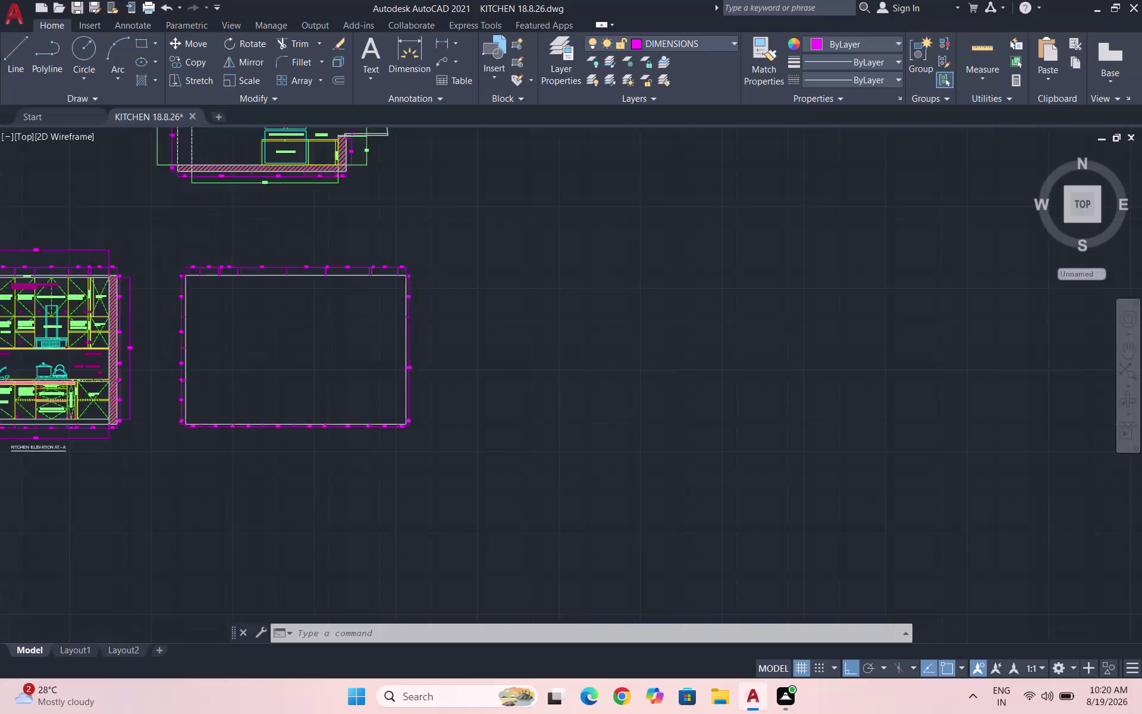
Make KITCHEN ITEMS the current layer and draw the right vertical cabinet line down to the base.
click(696, 39)
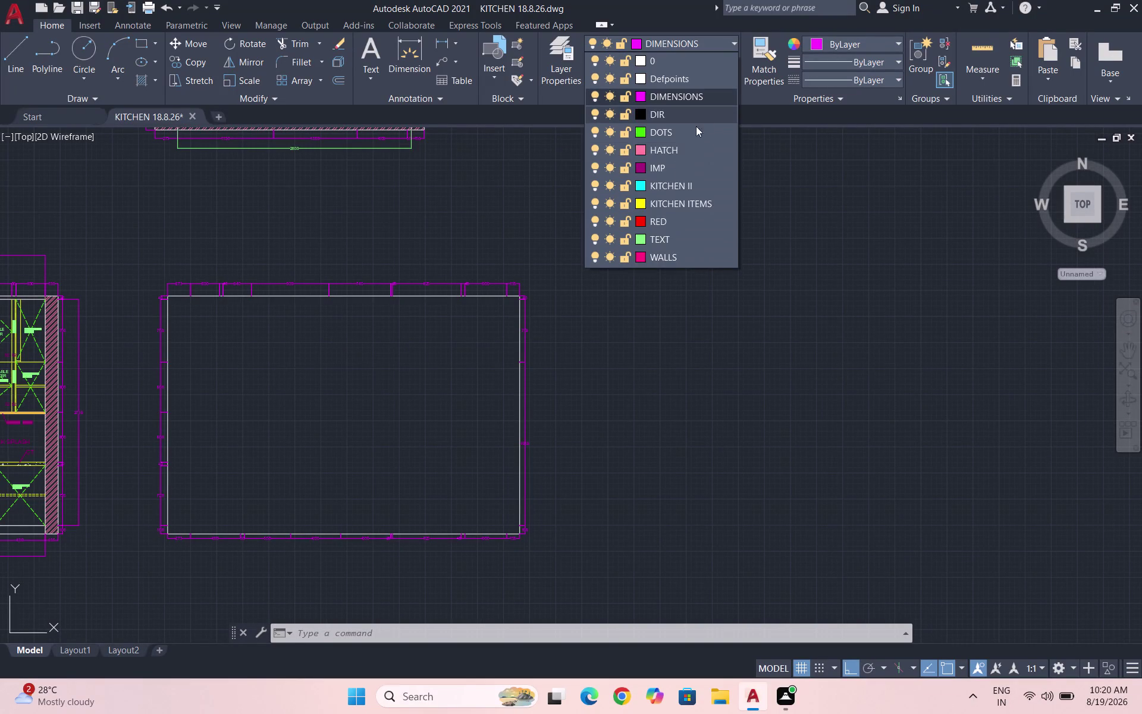
click(681, 209)
key(l)
key(Return)
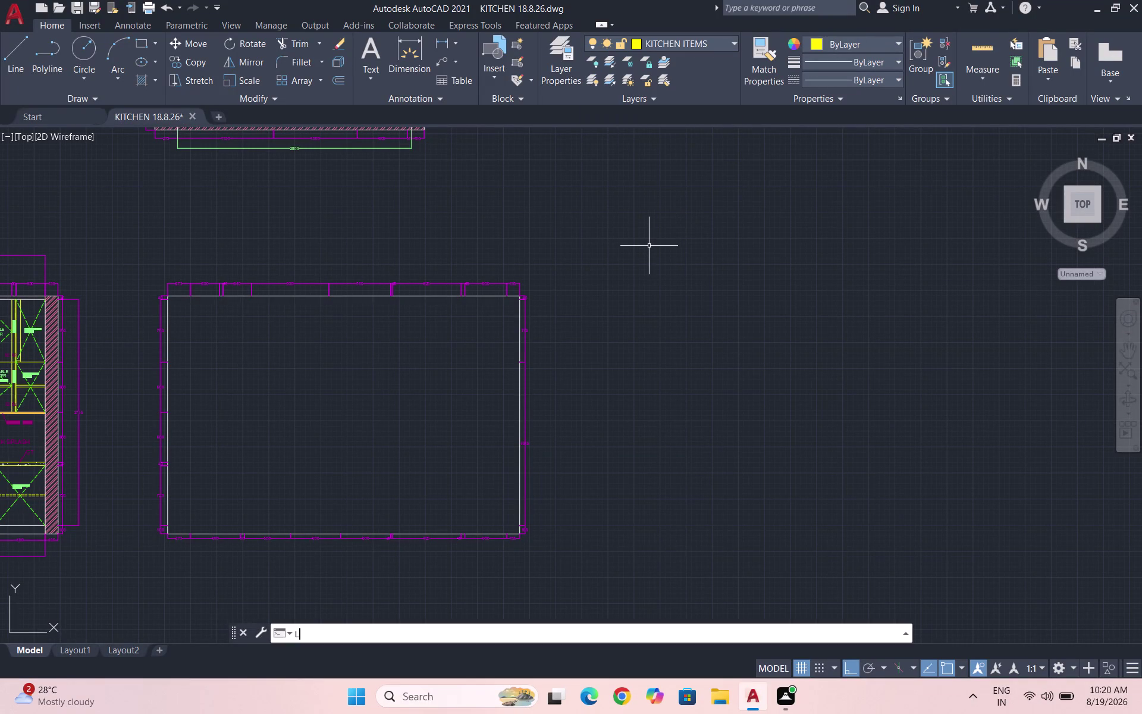
scroll(up, 3)
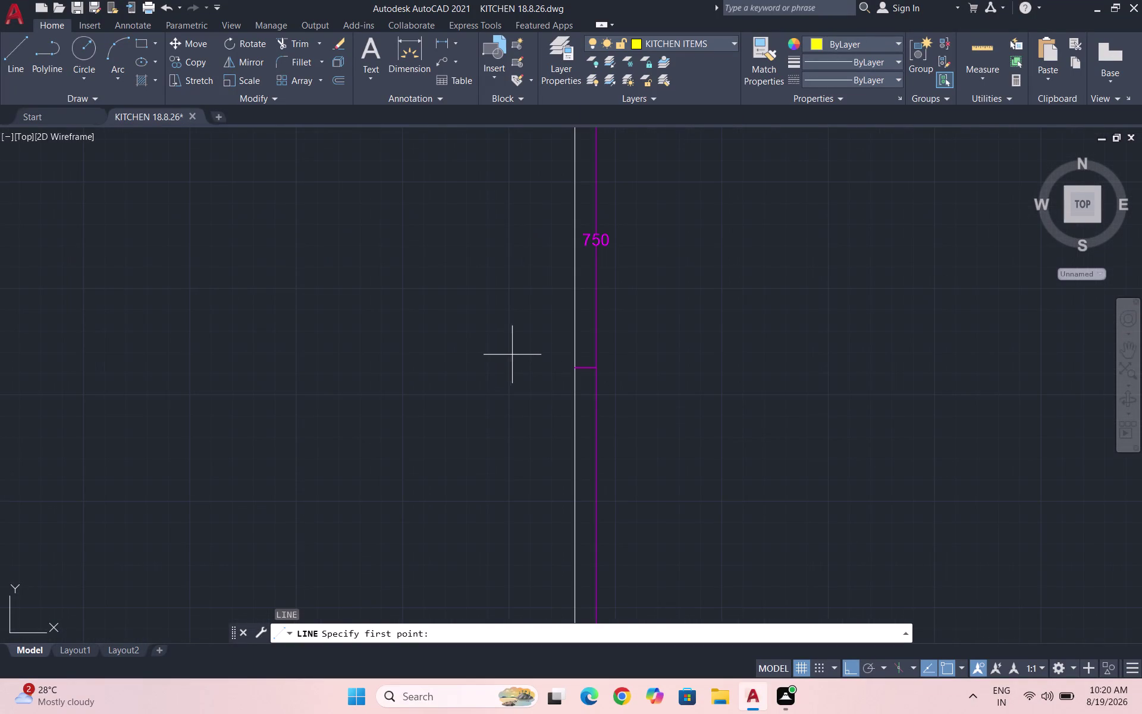
scroll(down, 3)
click(519, 188)
scroll(down, 3)
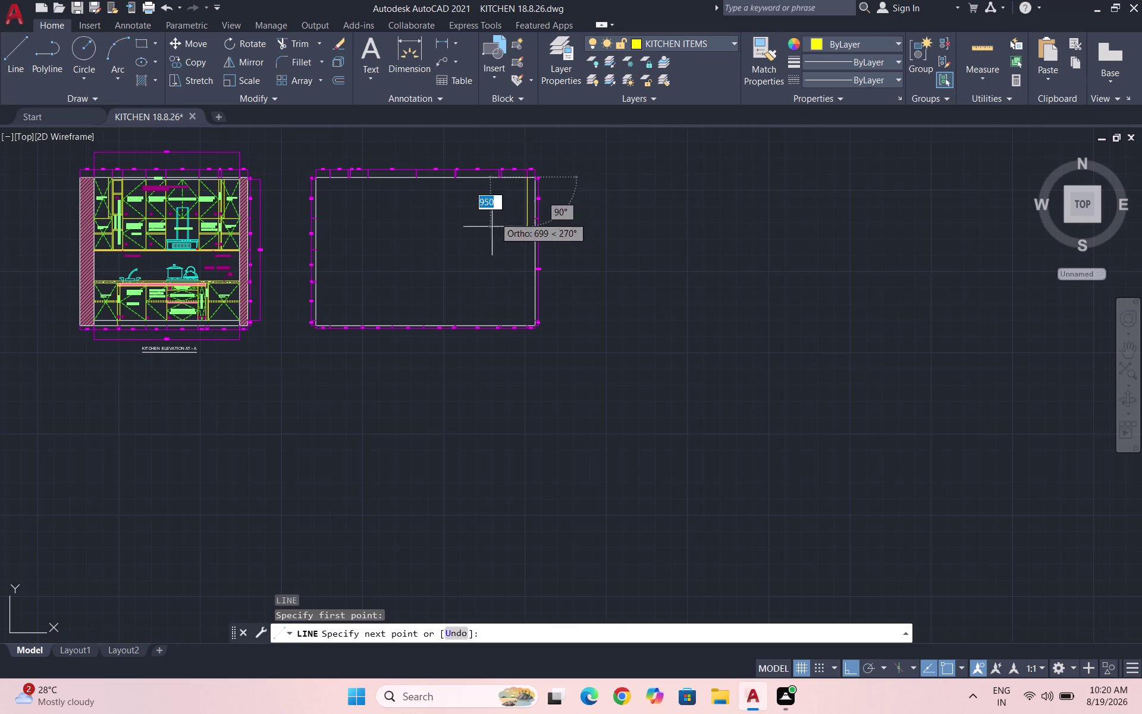
scroll(up, 3)
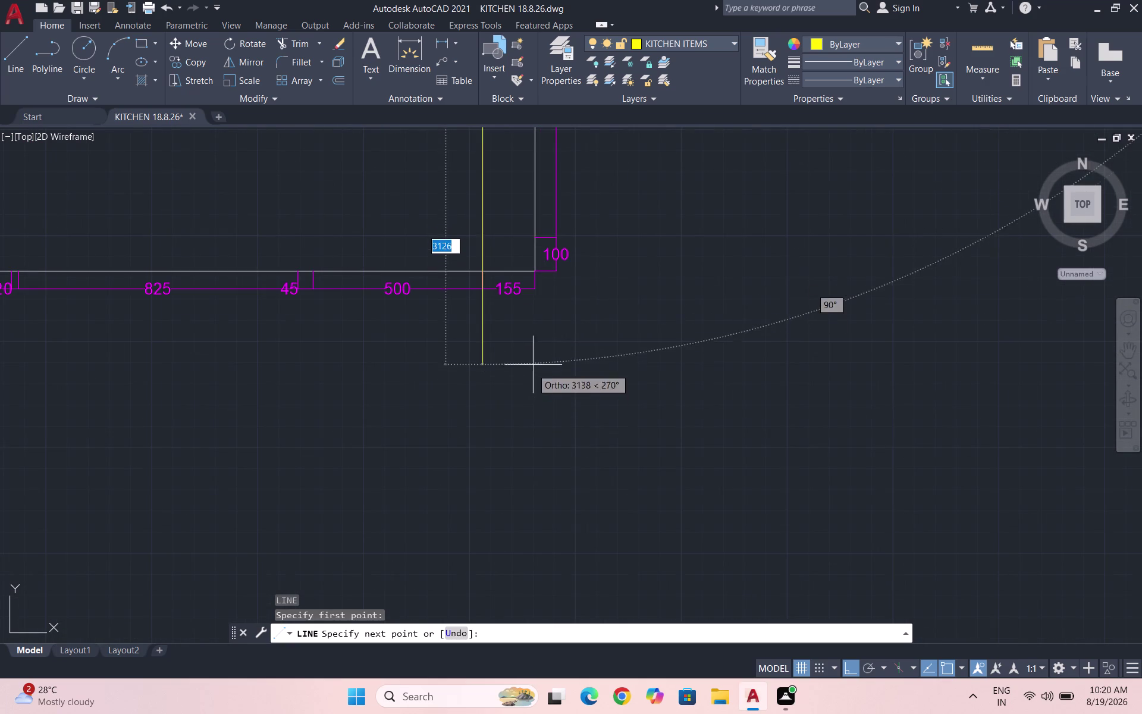
click(483, 270)
scroll(down, 3)
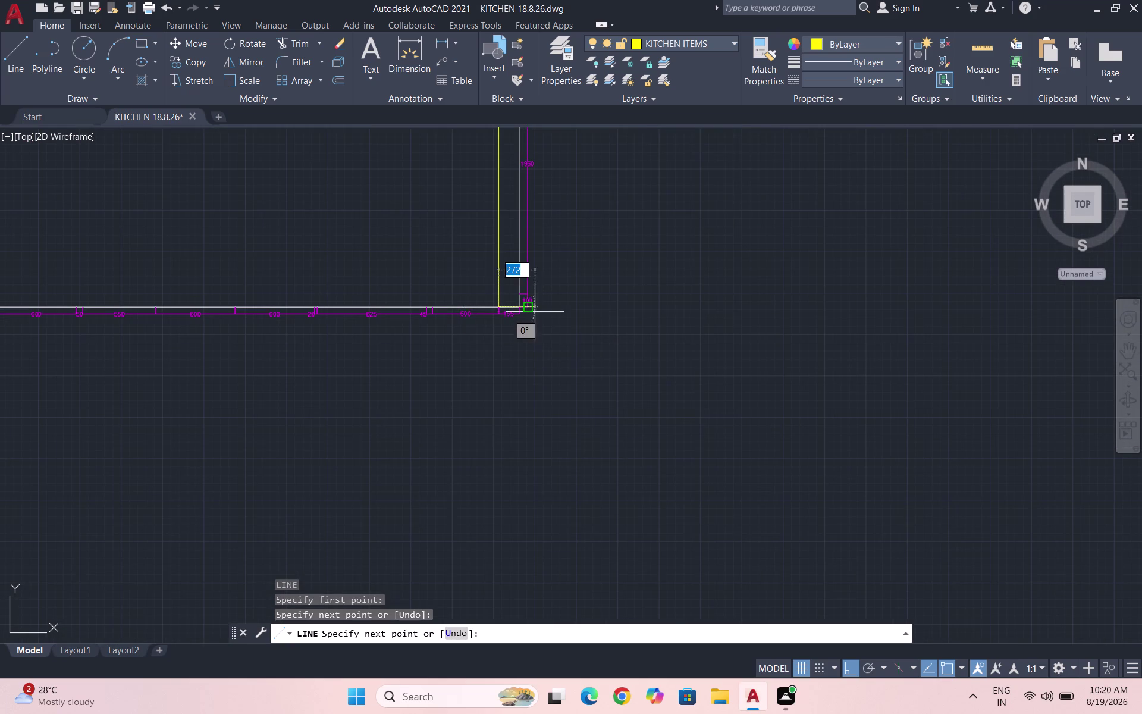
key(Escape)
Draw the left vertical cabinet line inside the frame down to the base.
scroll(down, 3)
key(space)
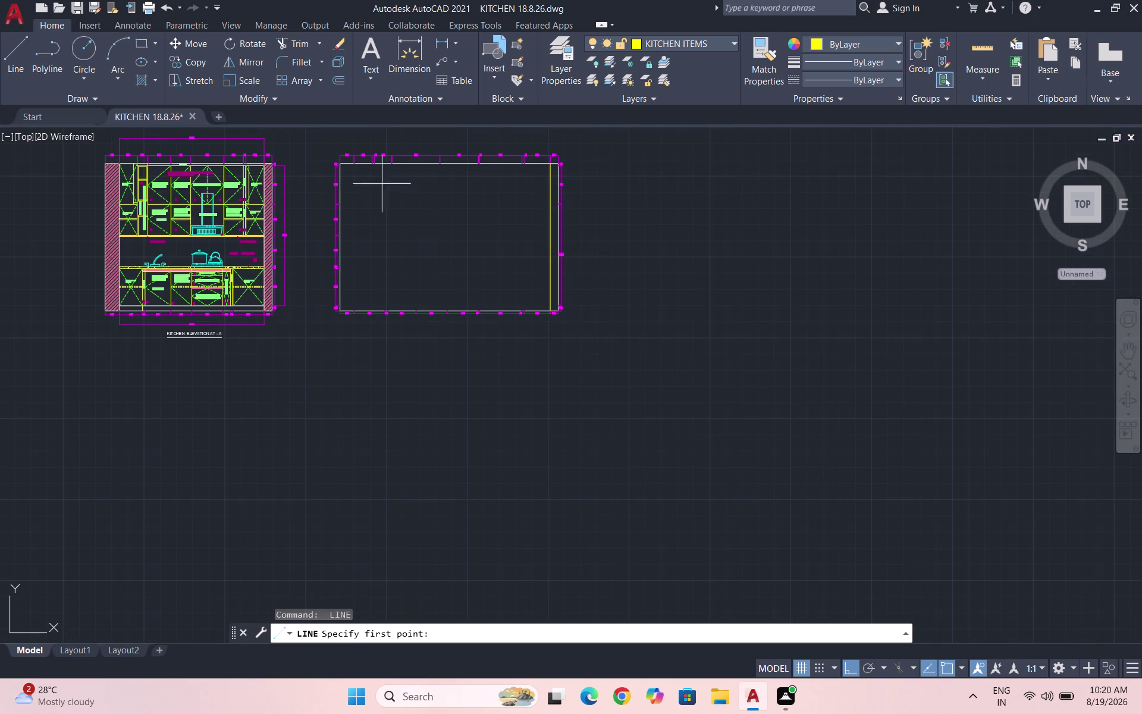
scroll(up, 3)
click(399, 176)
scroll(down, 3)
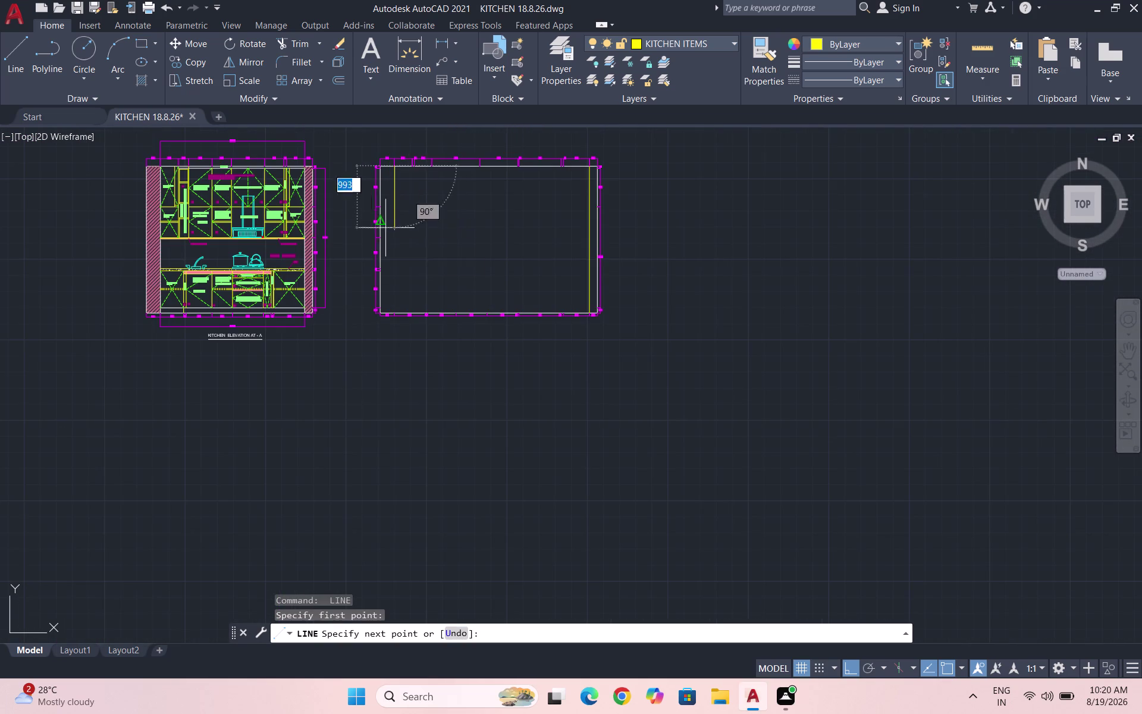
scroll(up, 3)
click(413, 346)
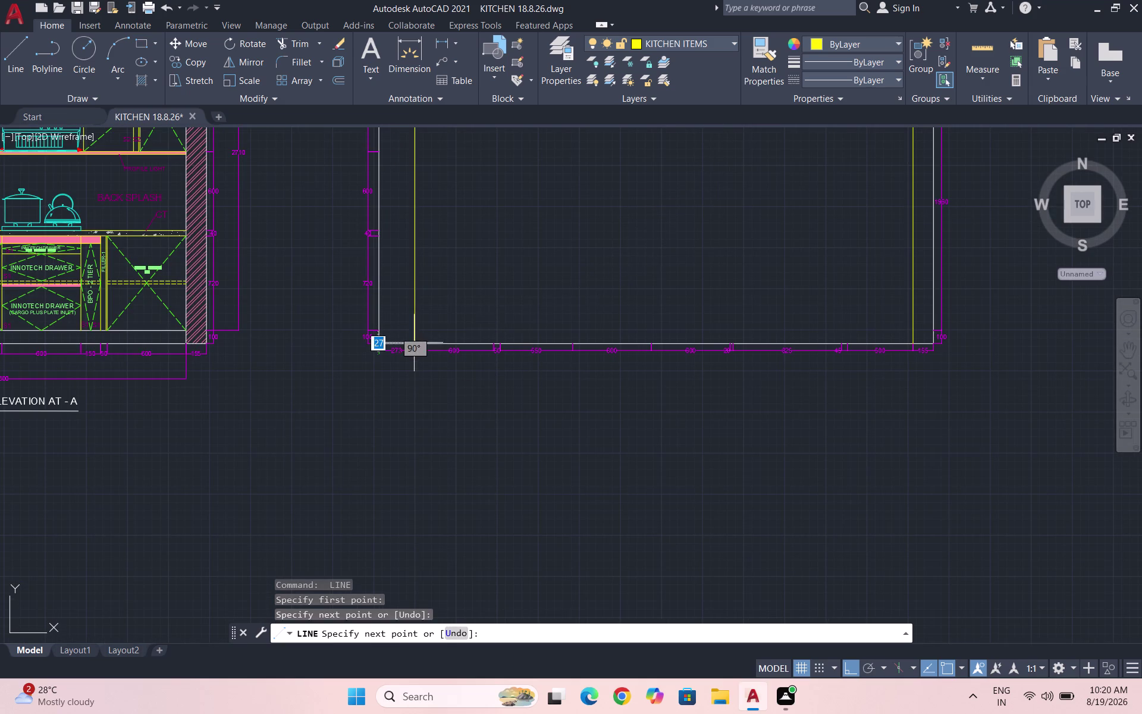
key(Escape)
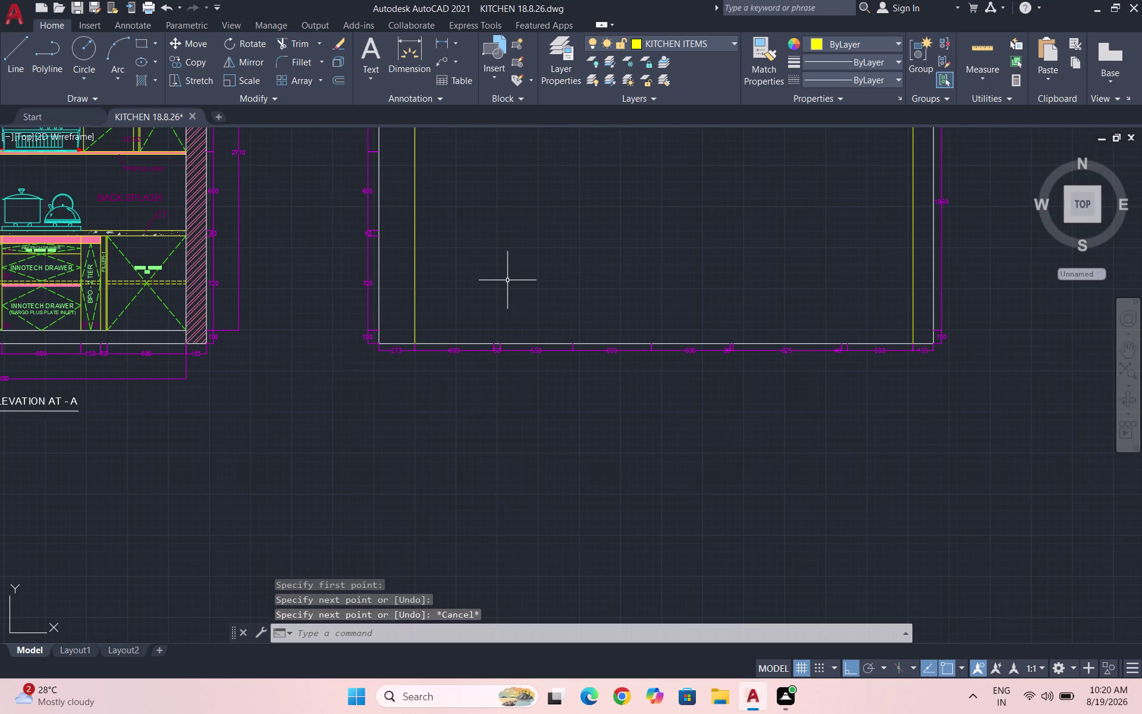
Start a horizontal line near the bottom left, then cancel it.
key(space)
scroll(up, 3)
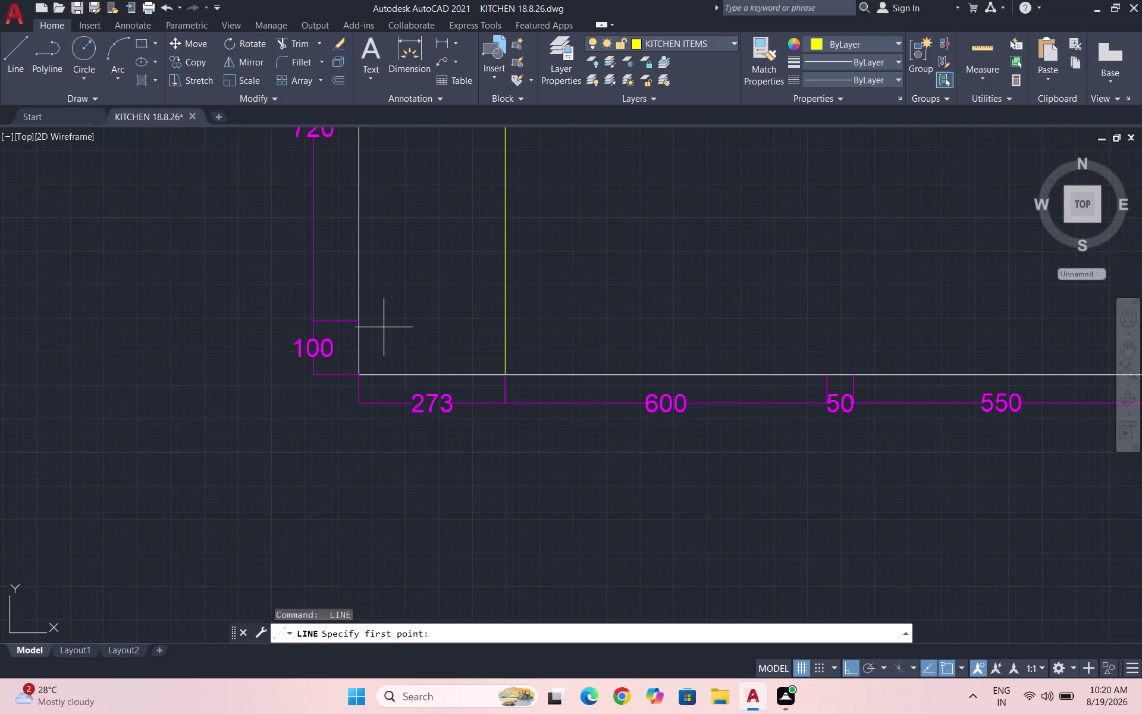
click(505, 322)
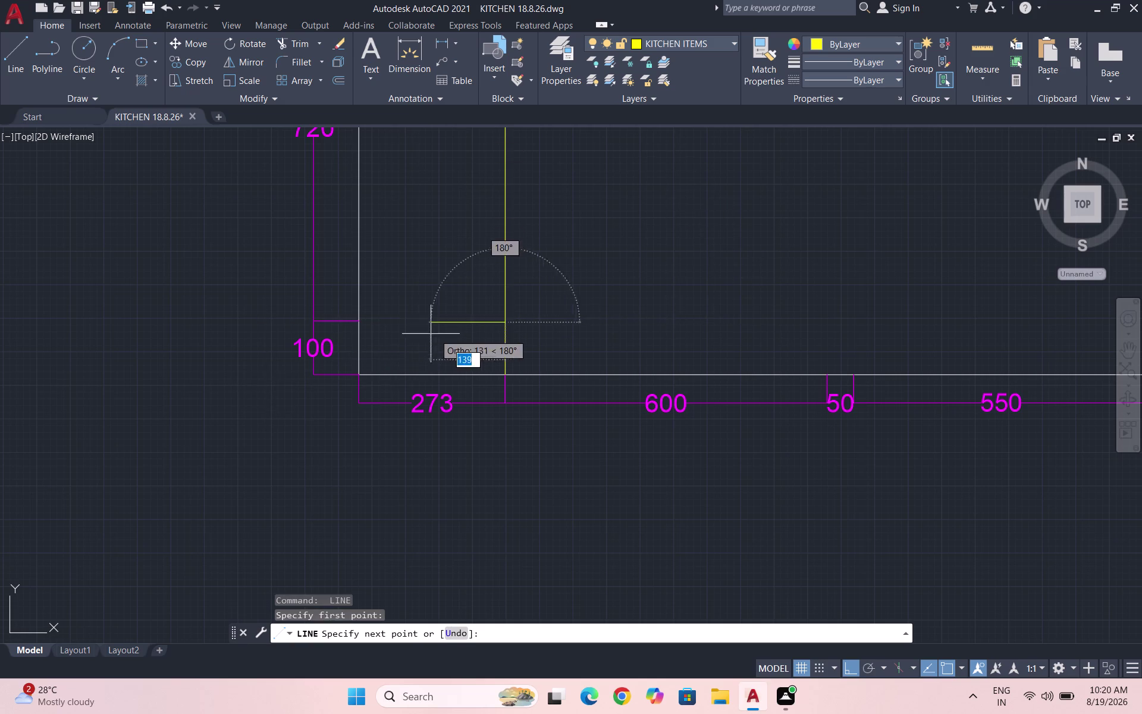
scroll(down, 3)
scroll(up, 3)
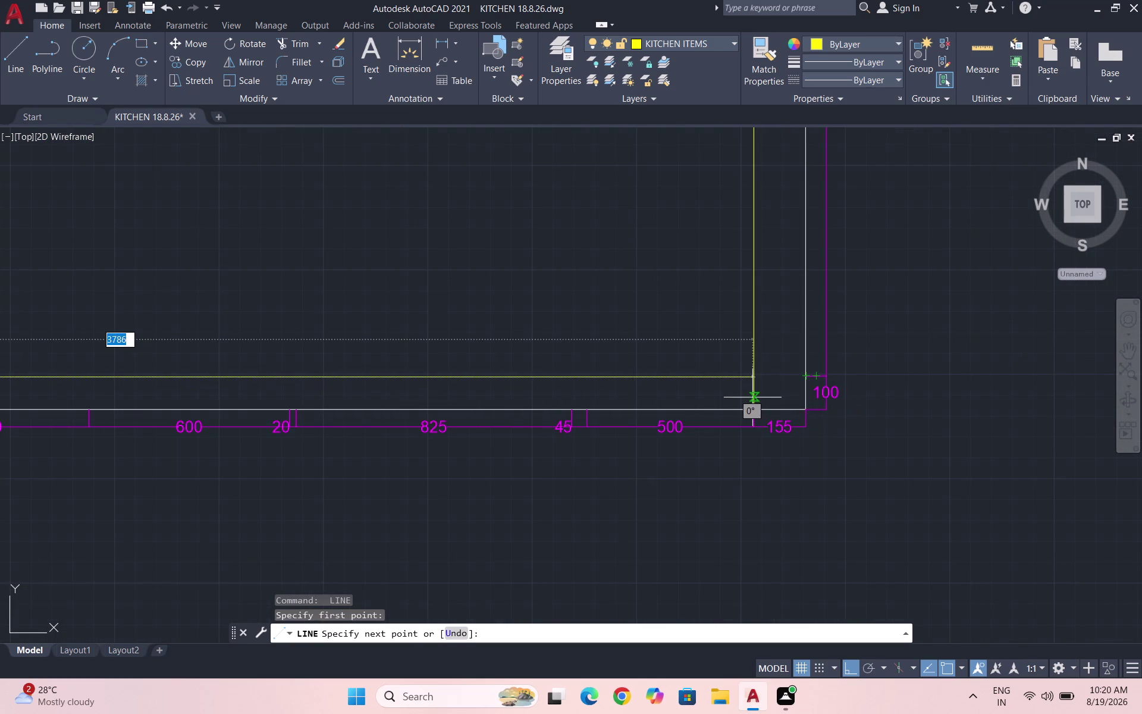
key(Escape)
scroll(down, 3)
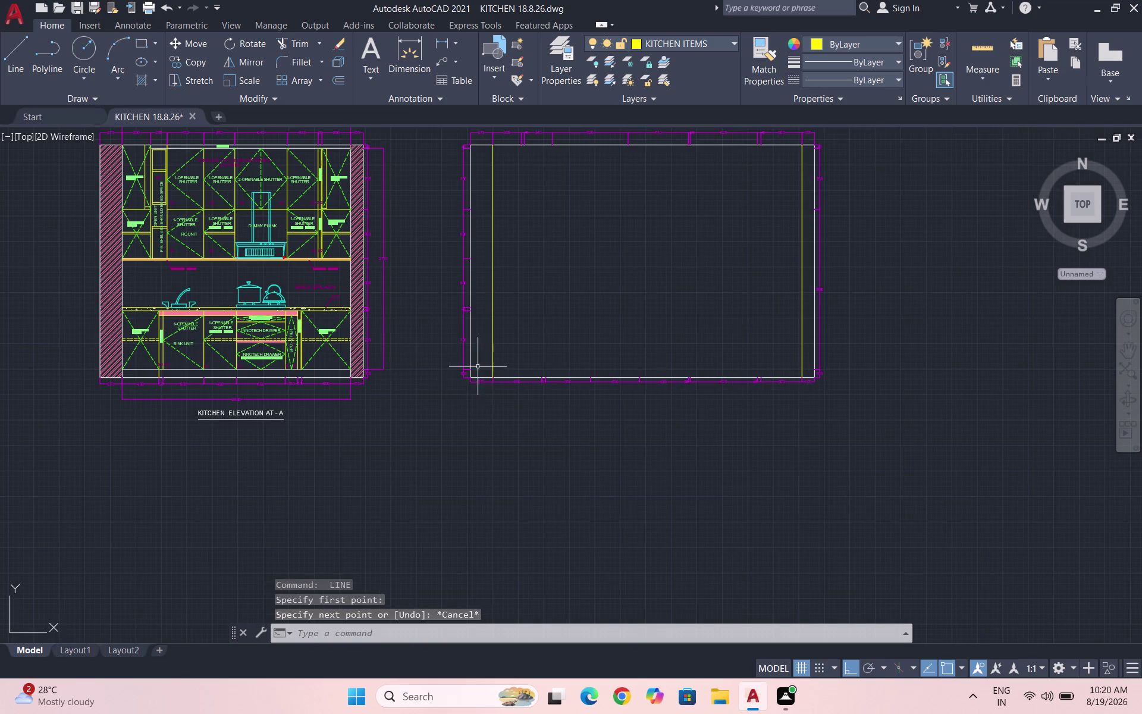
Draw a short line from the frame's left edge to the left vertical.
scroll(up, 3)
key(space)
click(403, 385)
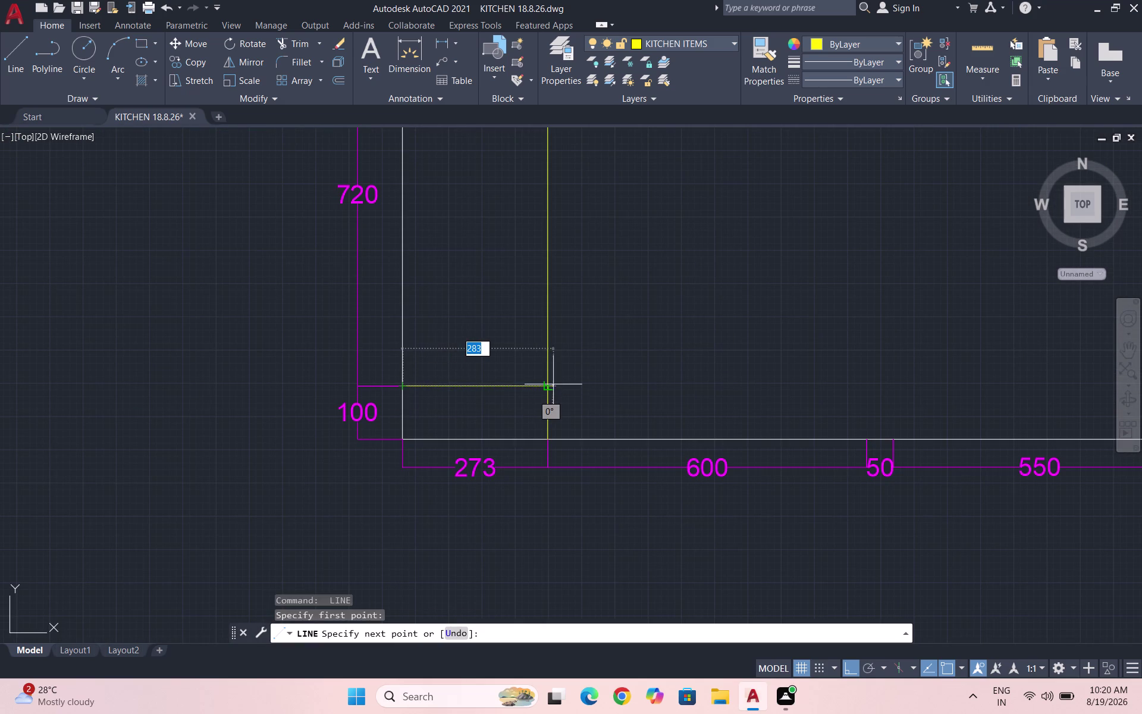
click(546, 386)
key(space)
Draw the horizontal plinth line from the left vertical to the right vertical.
key(space)
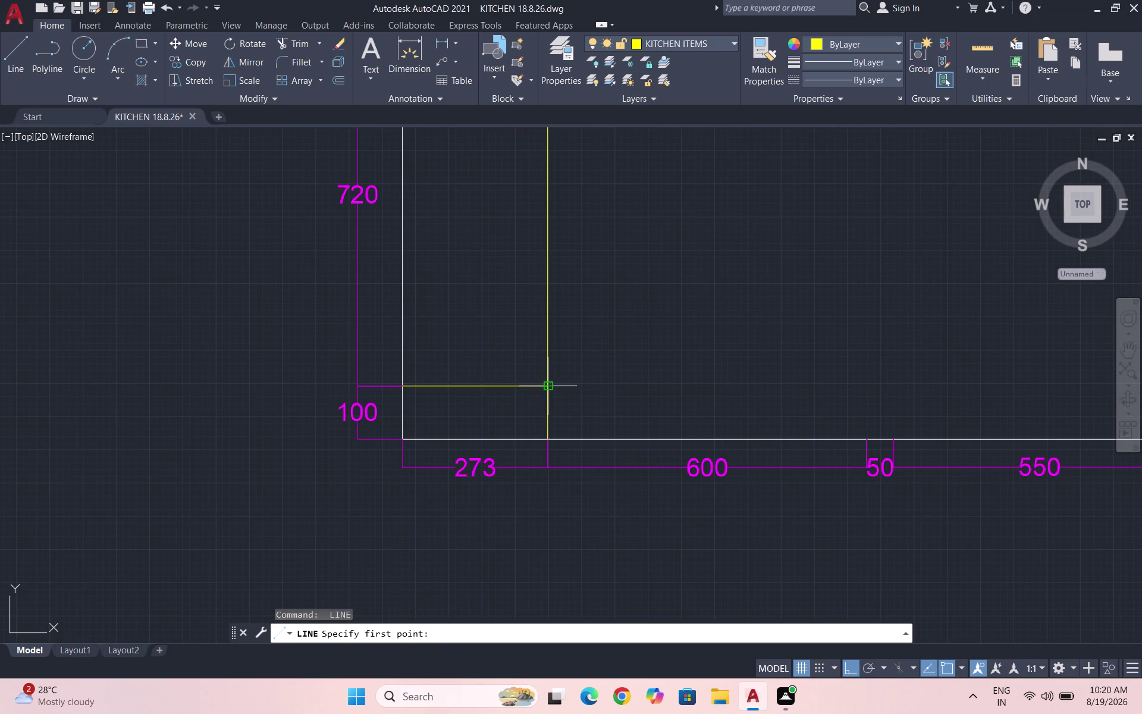
click(547, 388)
scroll(down, 3)
scroll(up, 3)
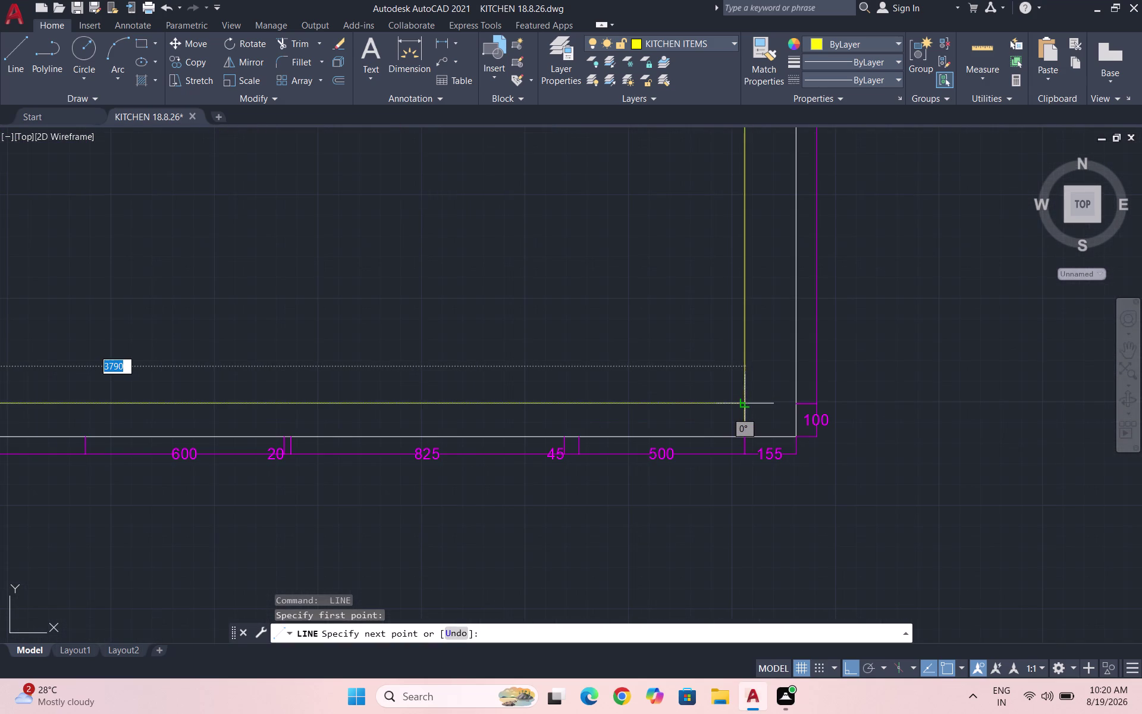
click(742, 403)
key(Escape)
Window-select and delete the stray short line, then save the drawing.
scroll(down, 3)
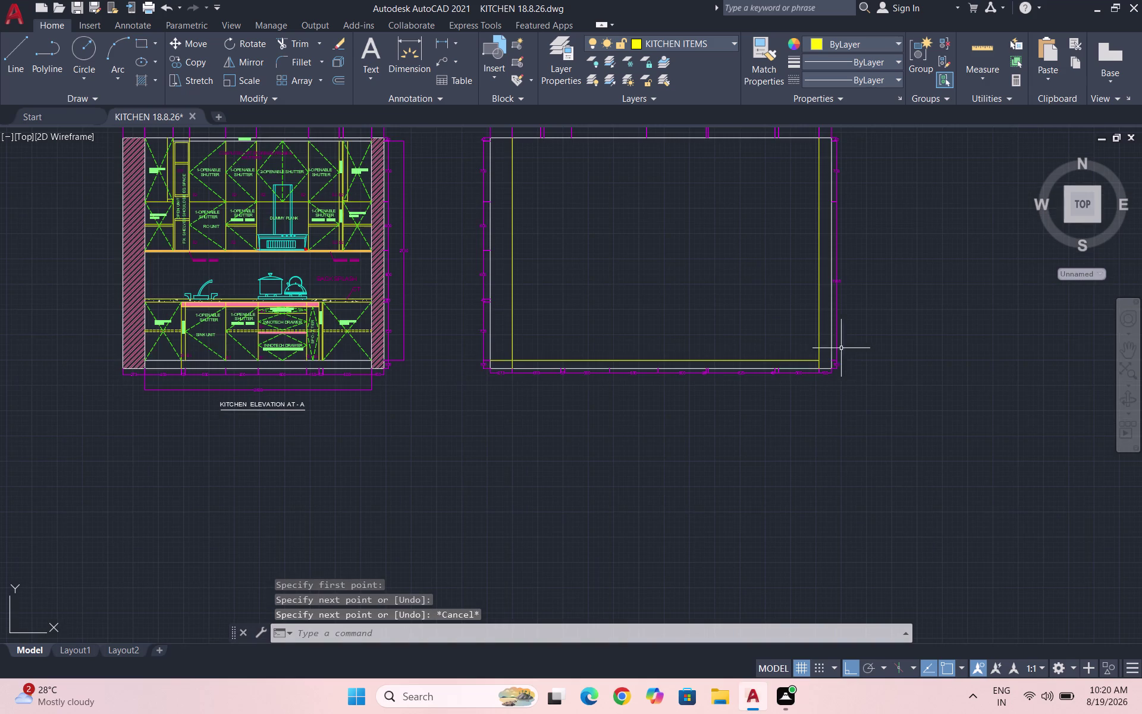
scroll(up, 3)
click(497, 400)
click(472, 370)
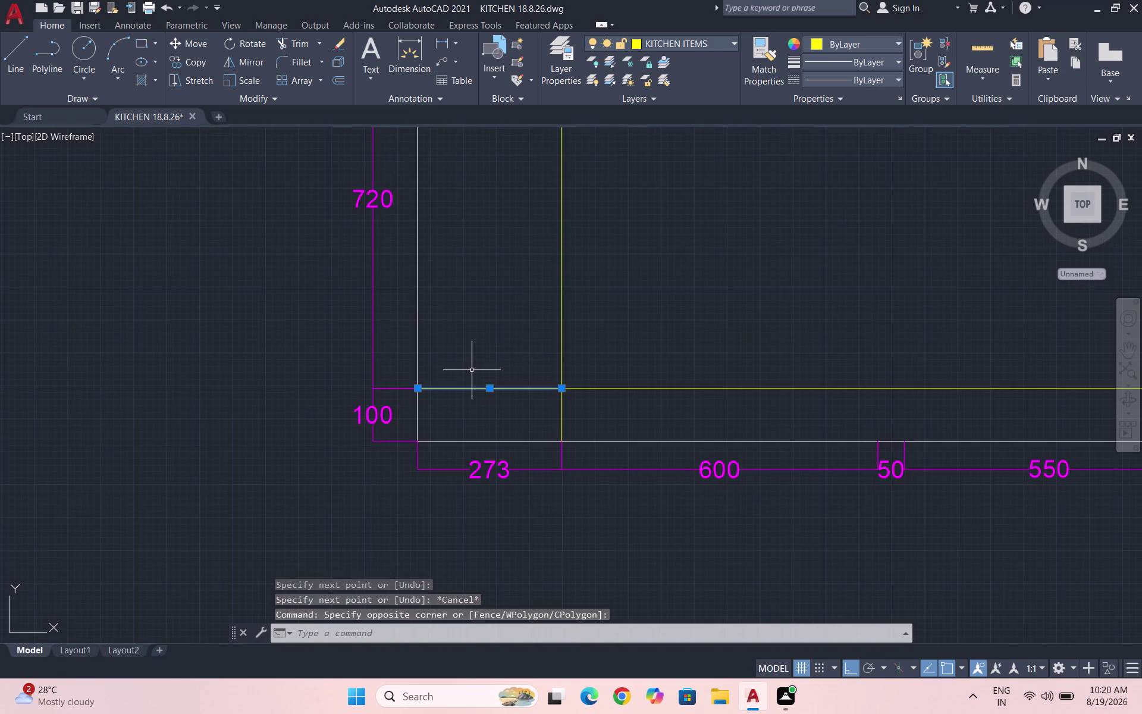
key(Delete)
scroll(down, 3)
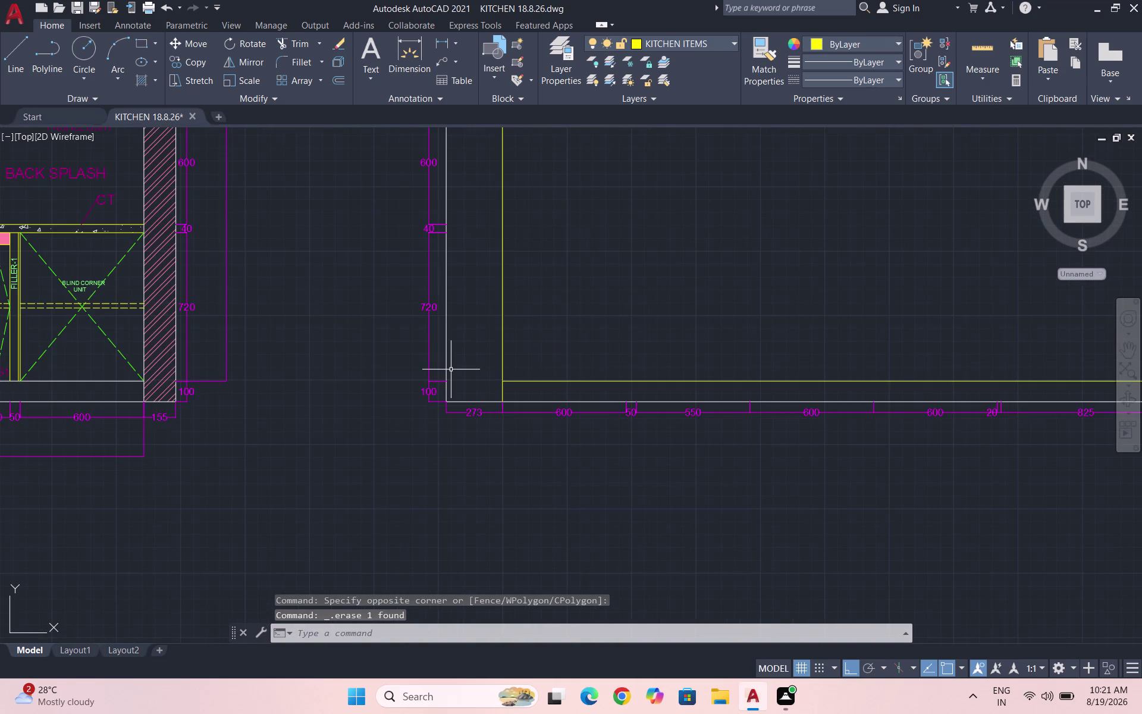
key(ctrl+s)
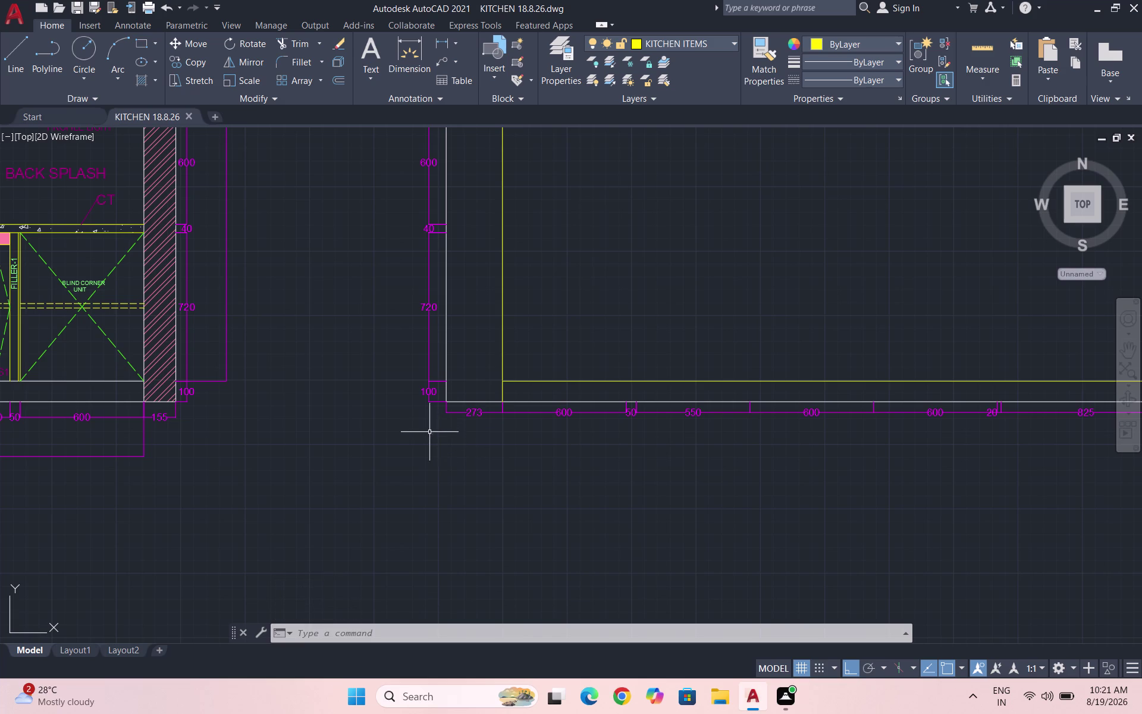
Attempt divider lines, undoing the stray segments and cancelling the unfinished line.
scroll(down, 3)
scroll(up, 3)
key(l)
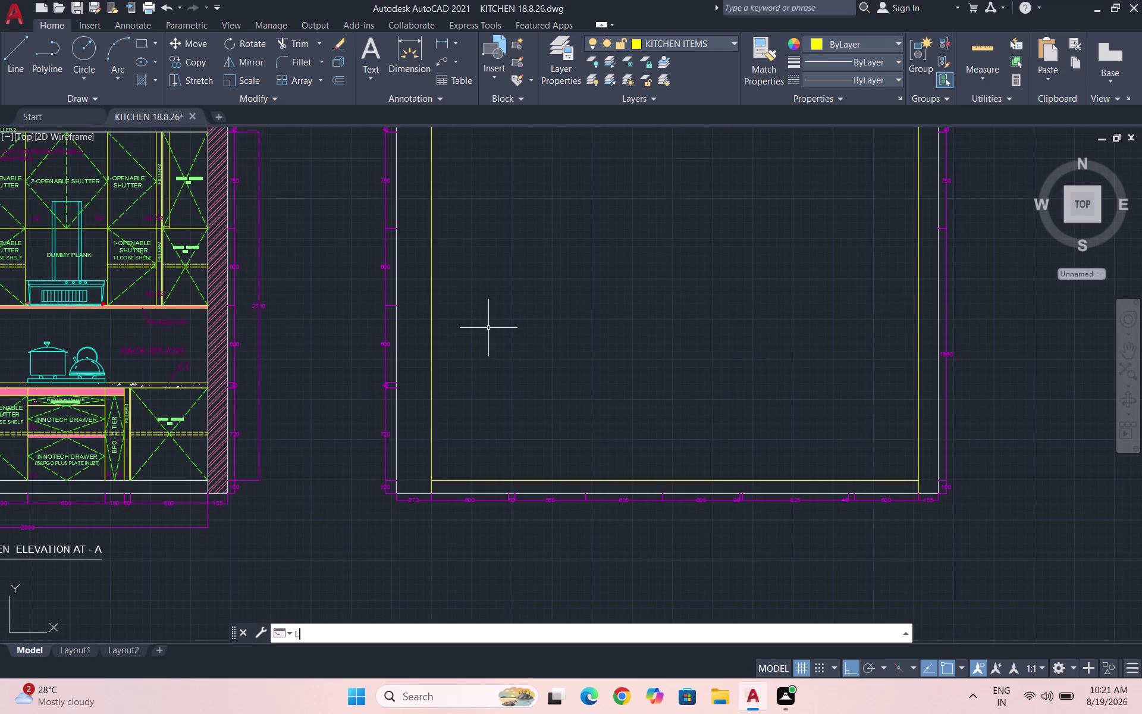
key(Return)
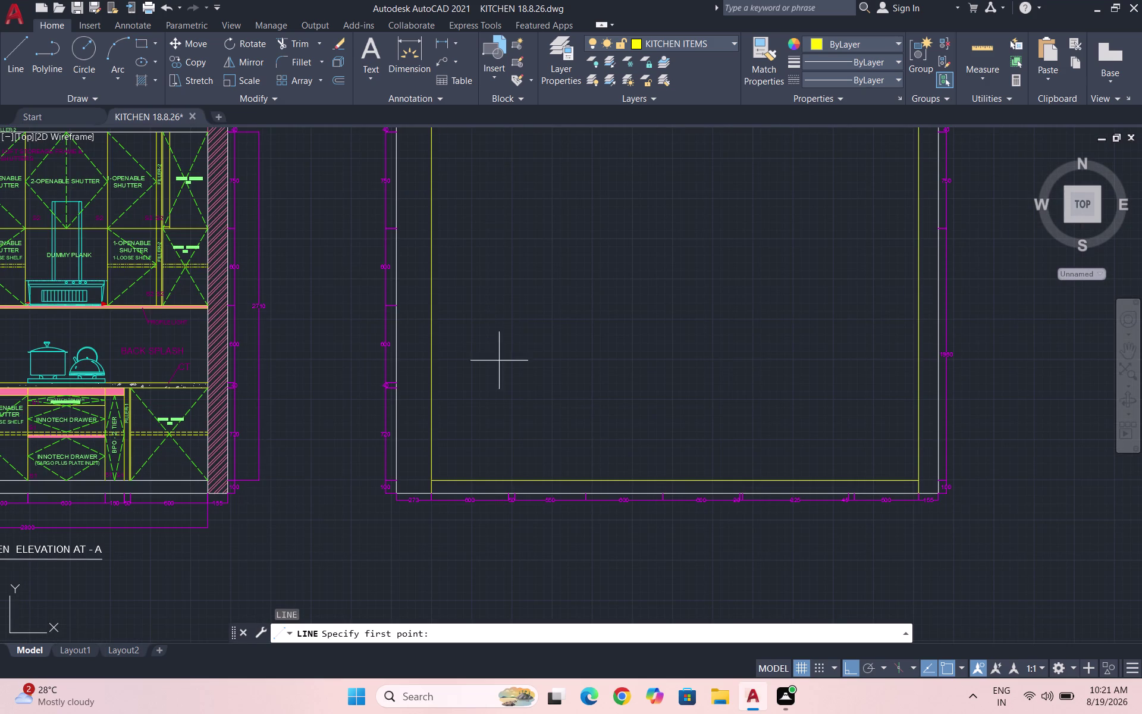
scroll(up, 3)
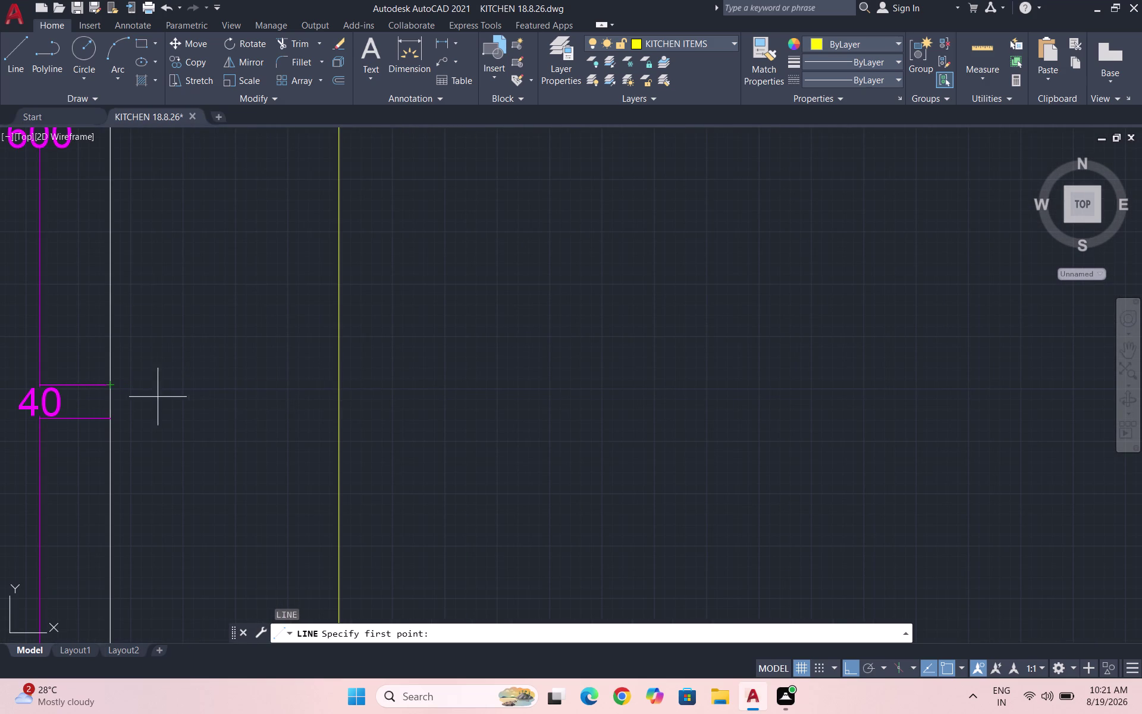
click(109, 387)
scroll(down, 3)
scroll(down, 3)
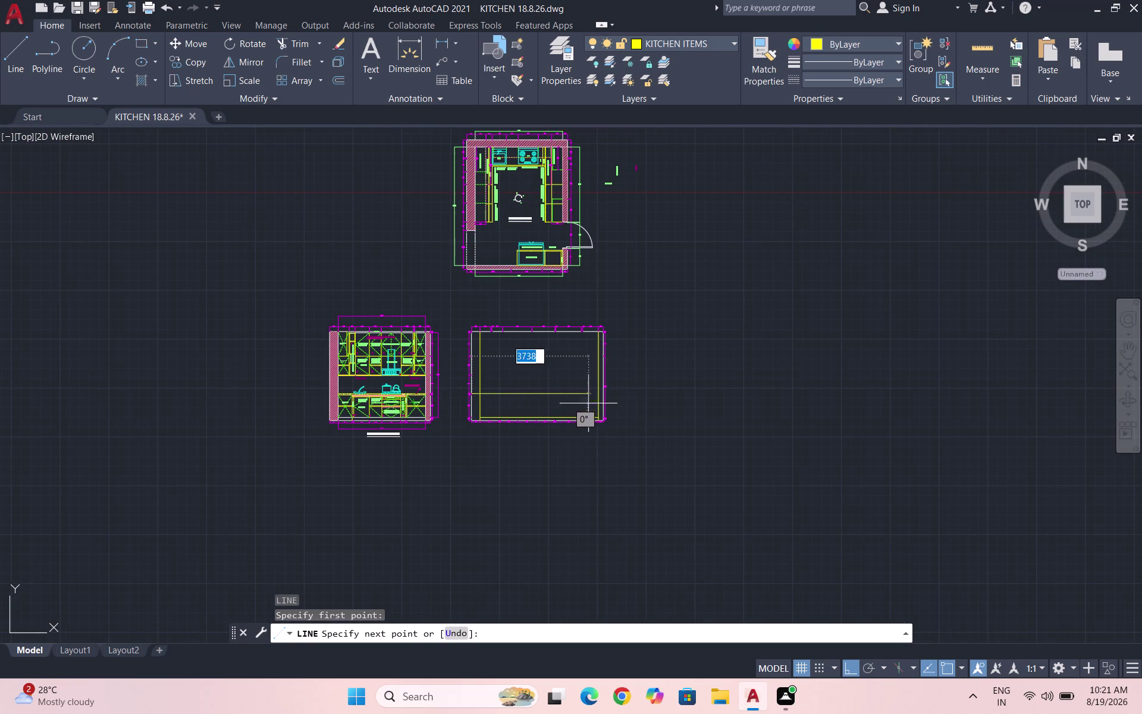
scroll(up, 3)
scroll(up, 3)
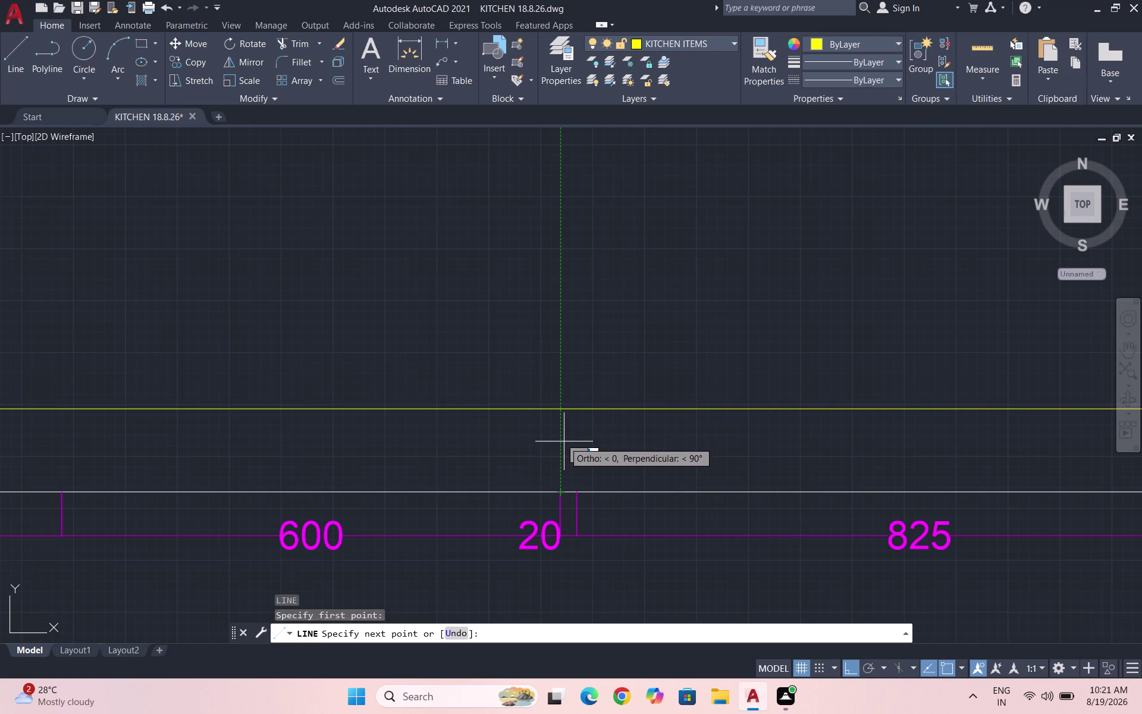
scroll(down, 3)
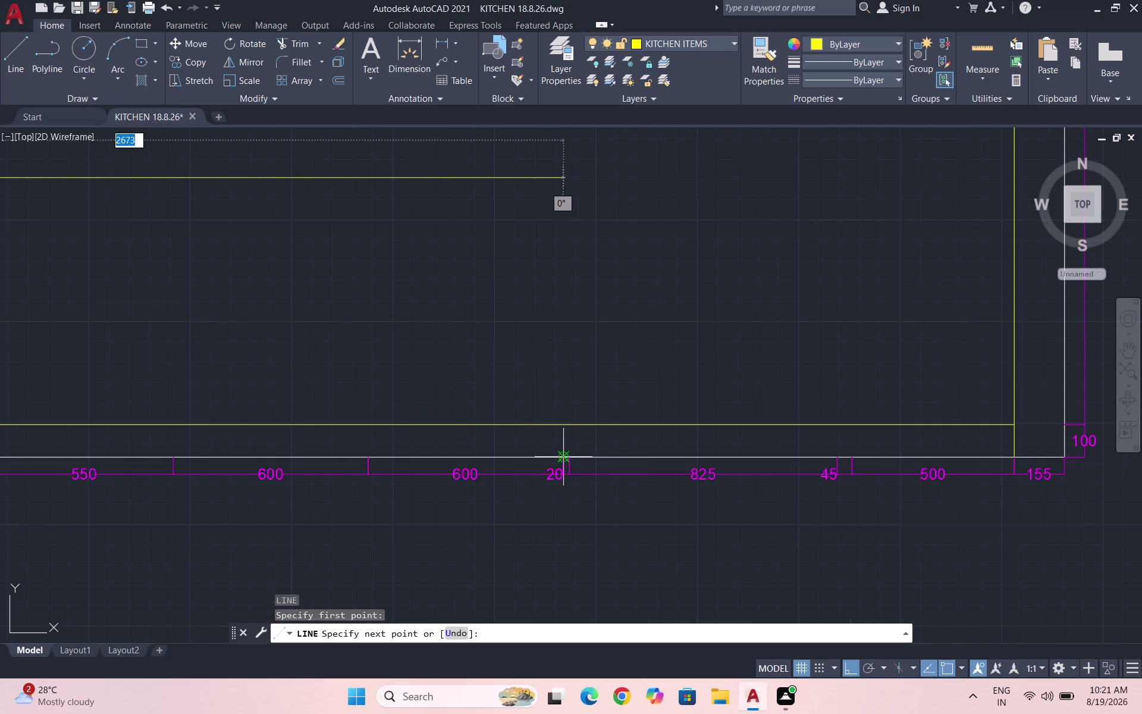
click(561, 456)
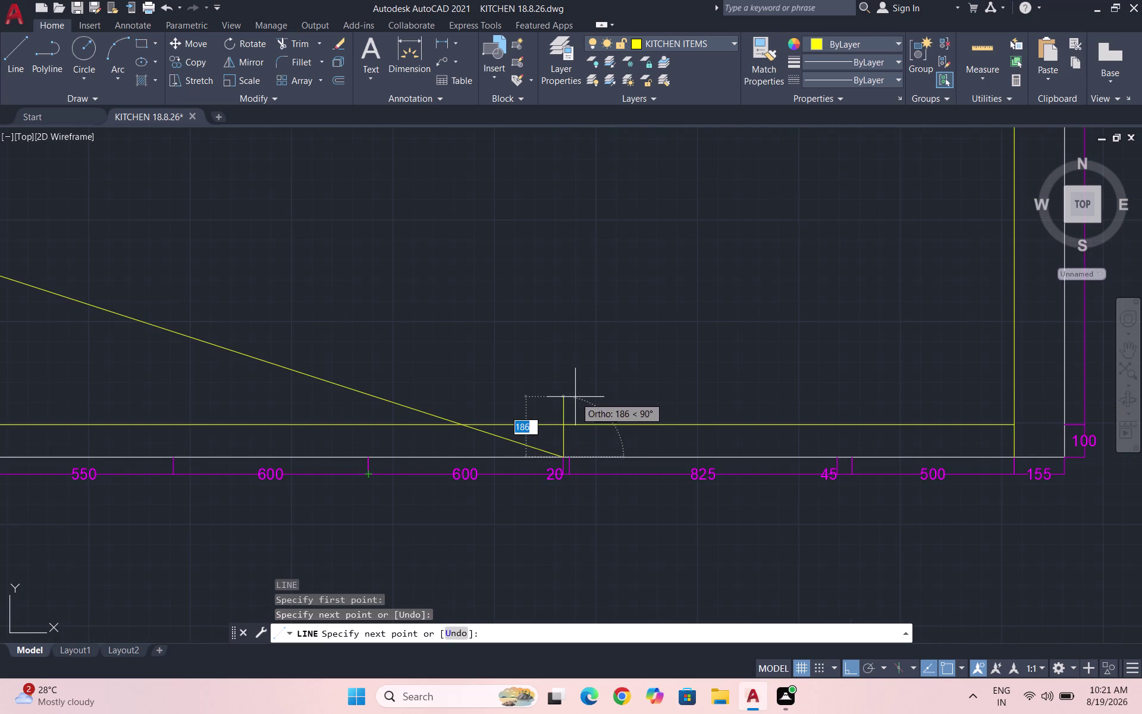
scroll(down, 3)
key(ctrl+z)
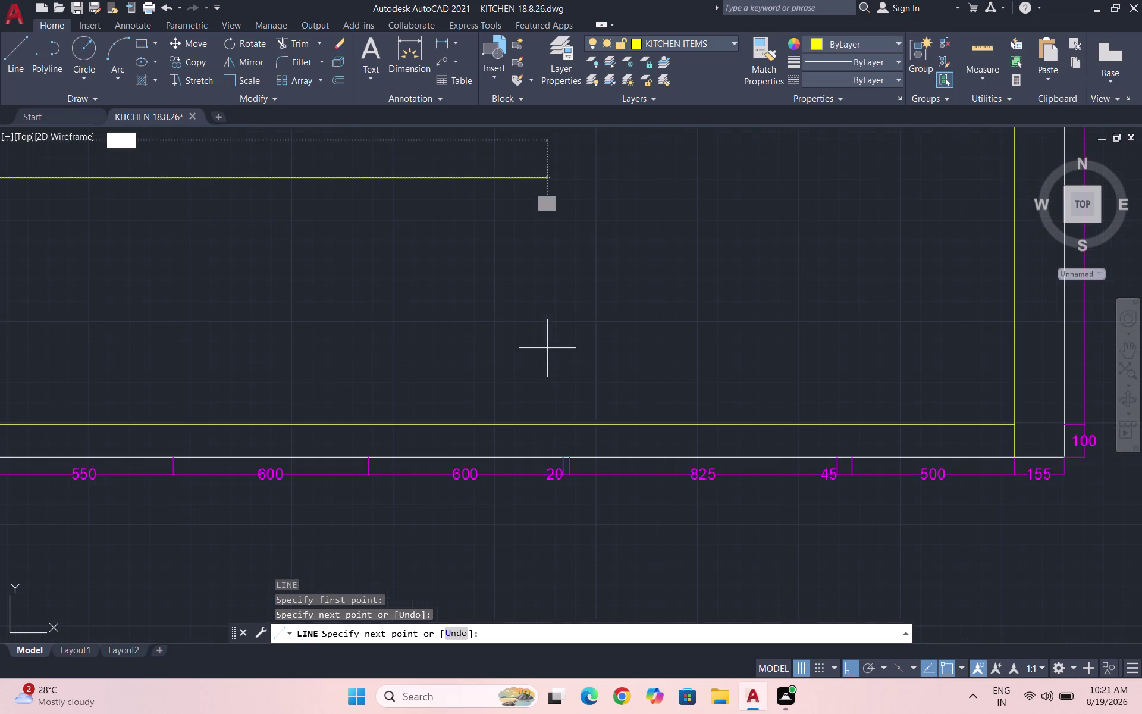
click(563, 451)
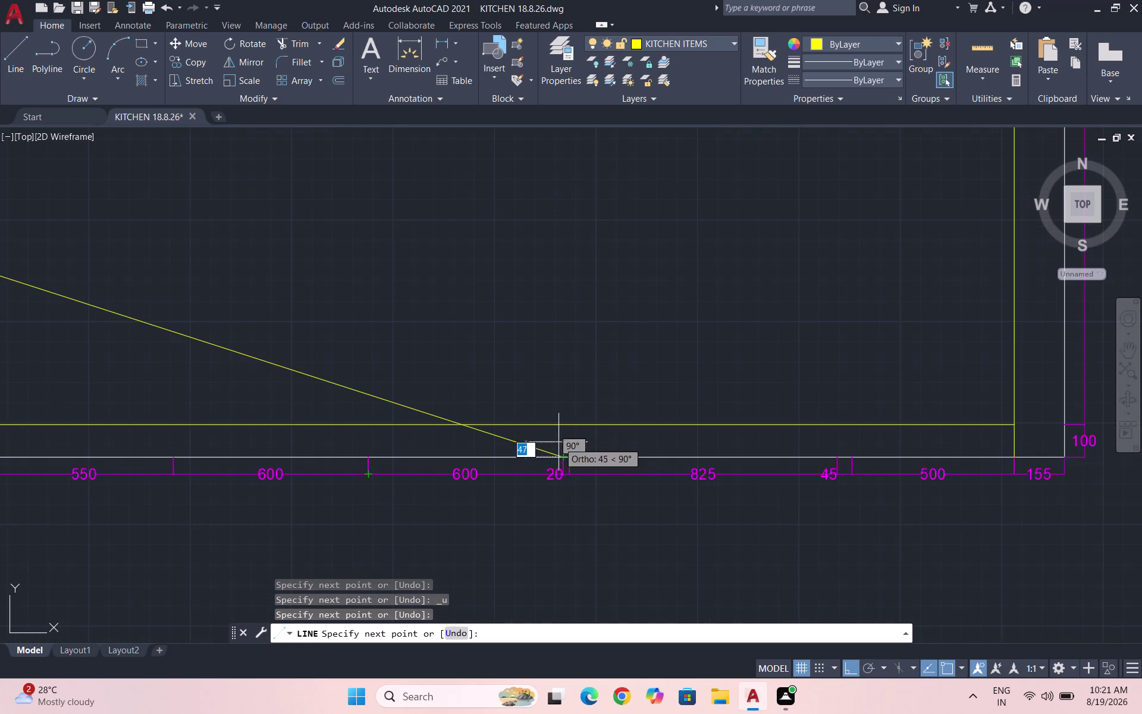
key(ctrl+z)
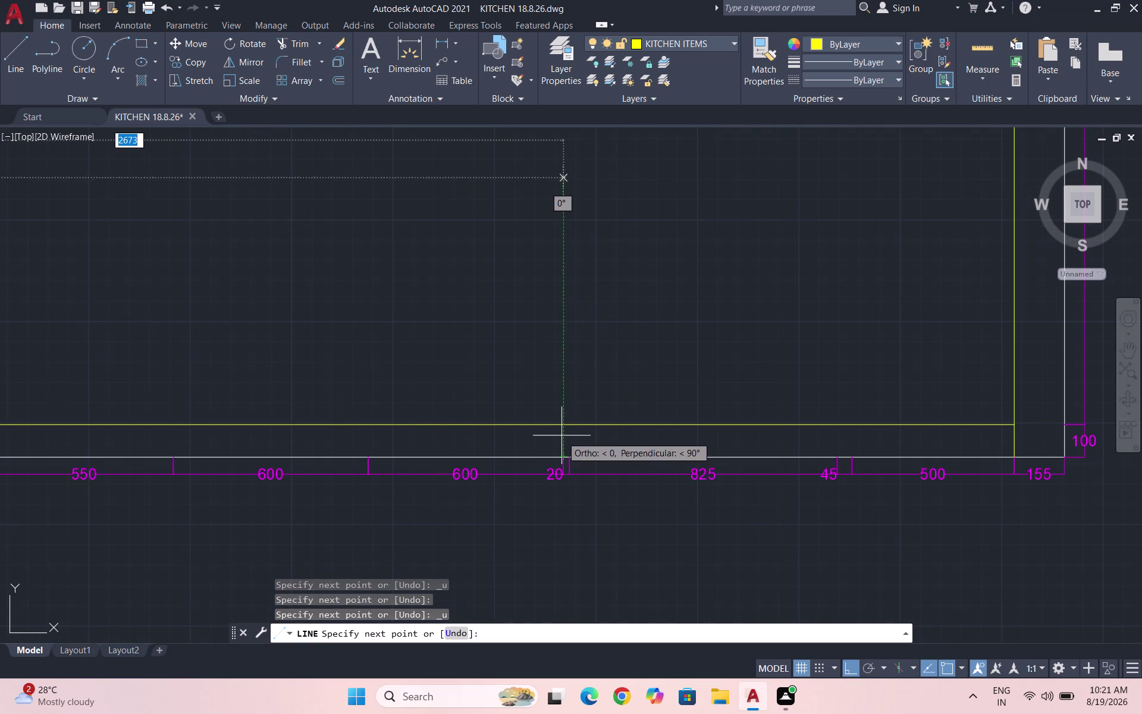
click(562, 322)
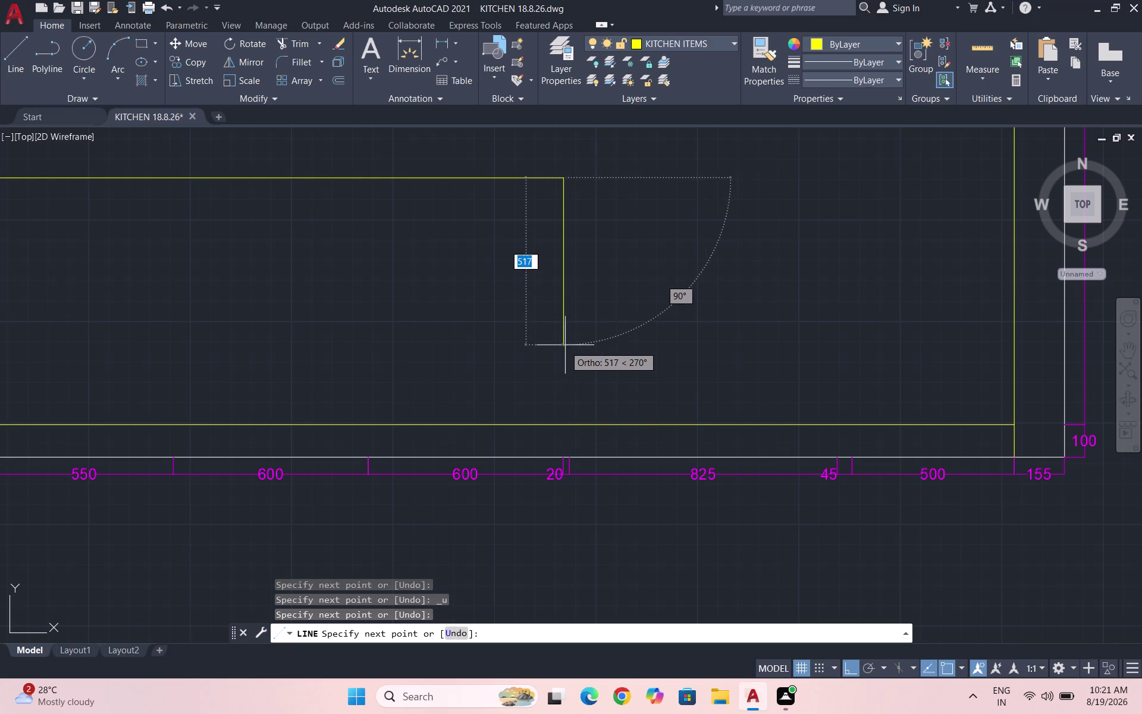
key(Escape)
scroll(down, 3)
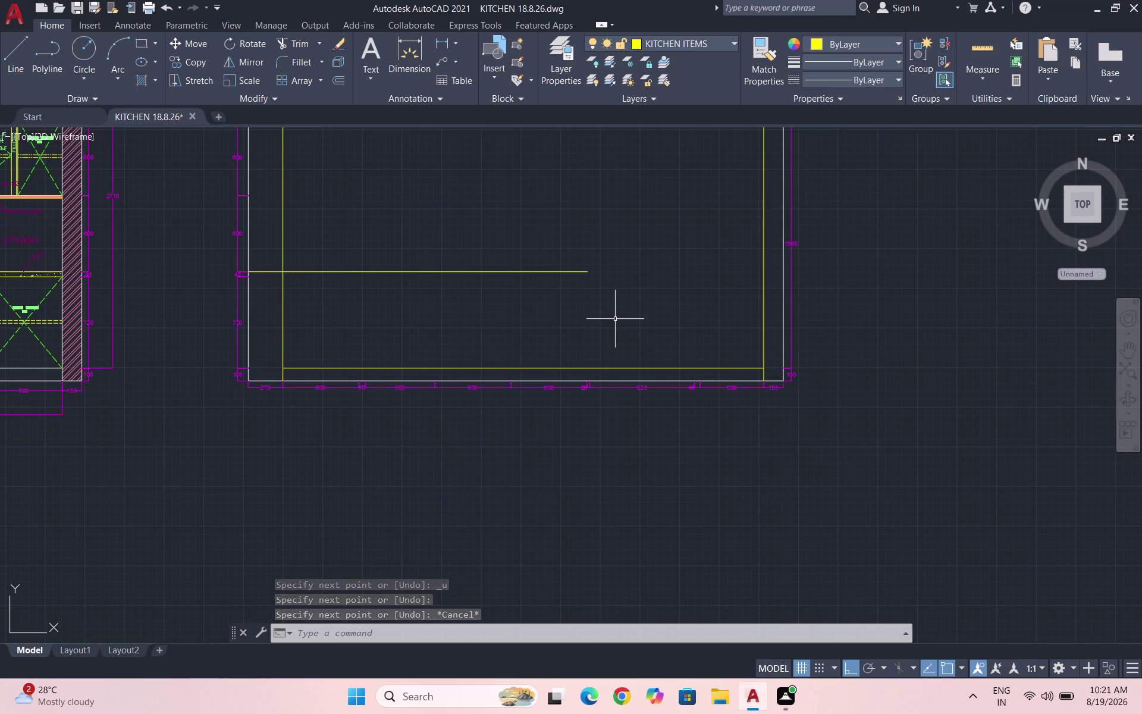
Draw a full-height vertical divider starting on the frame's bottom line.
key(l)
key(Return)
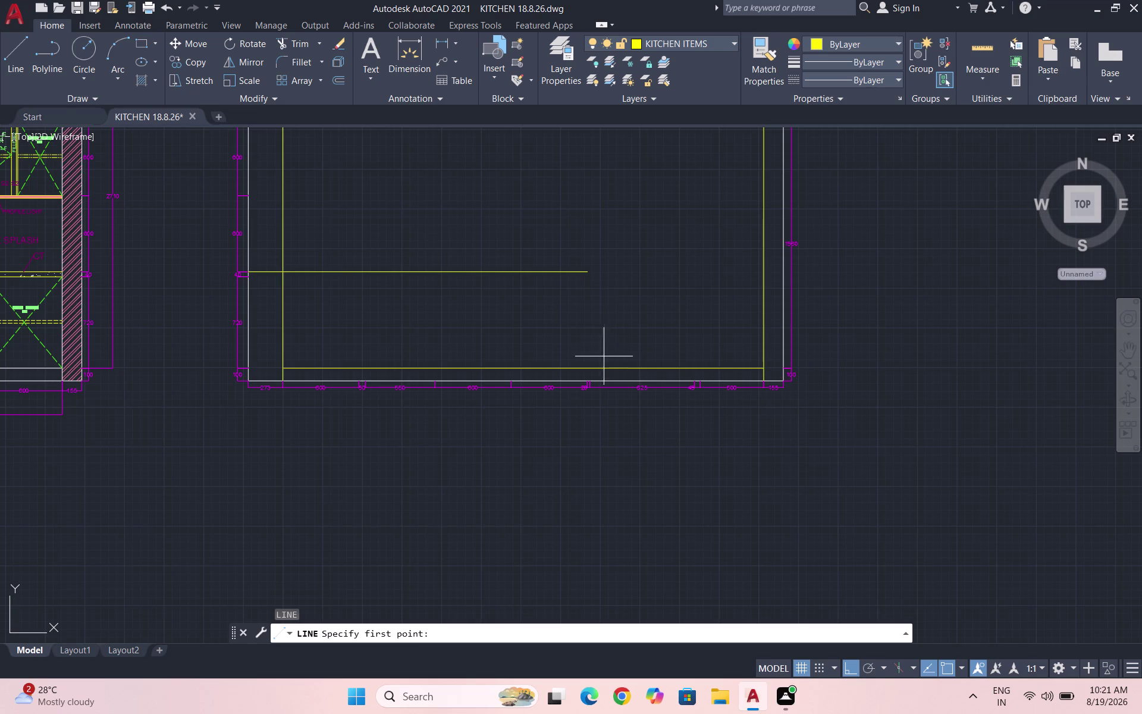
scroll(up, 3)
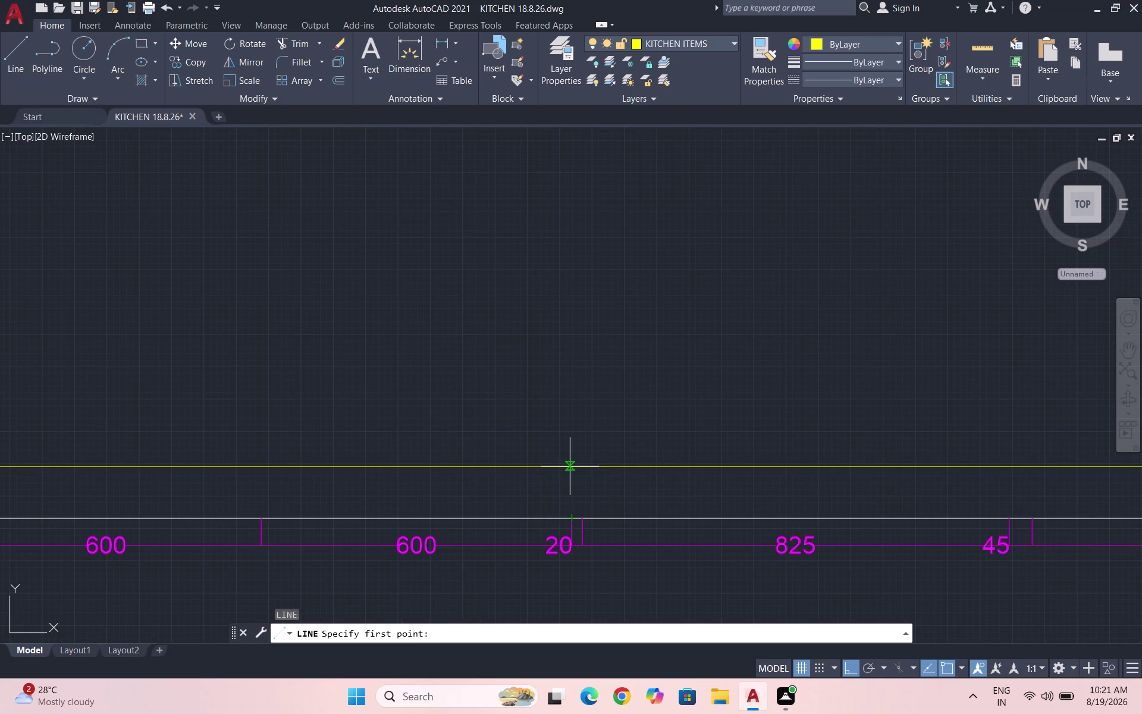
click(570, 467)
scroll(down, 3)
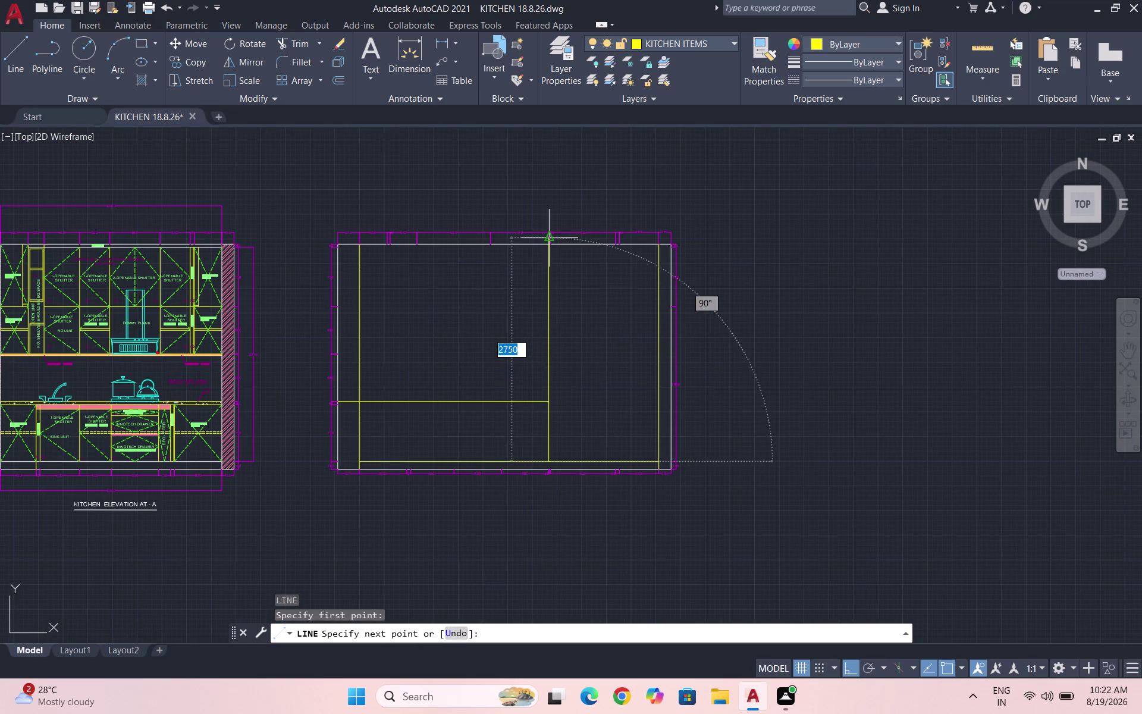
scroll(up, 3)
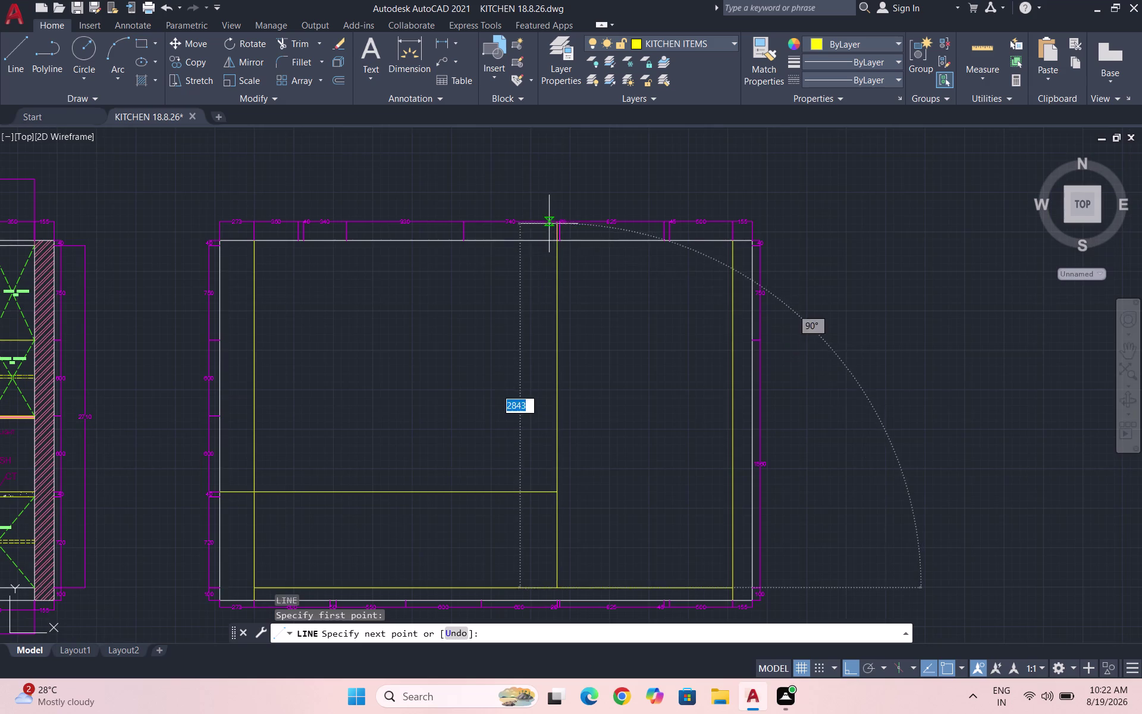
scroll(up, 3)
scroll(up, 3)
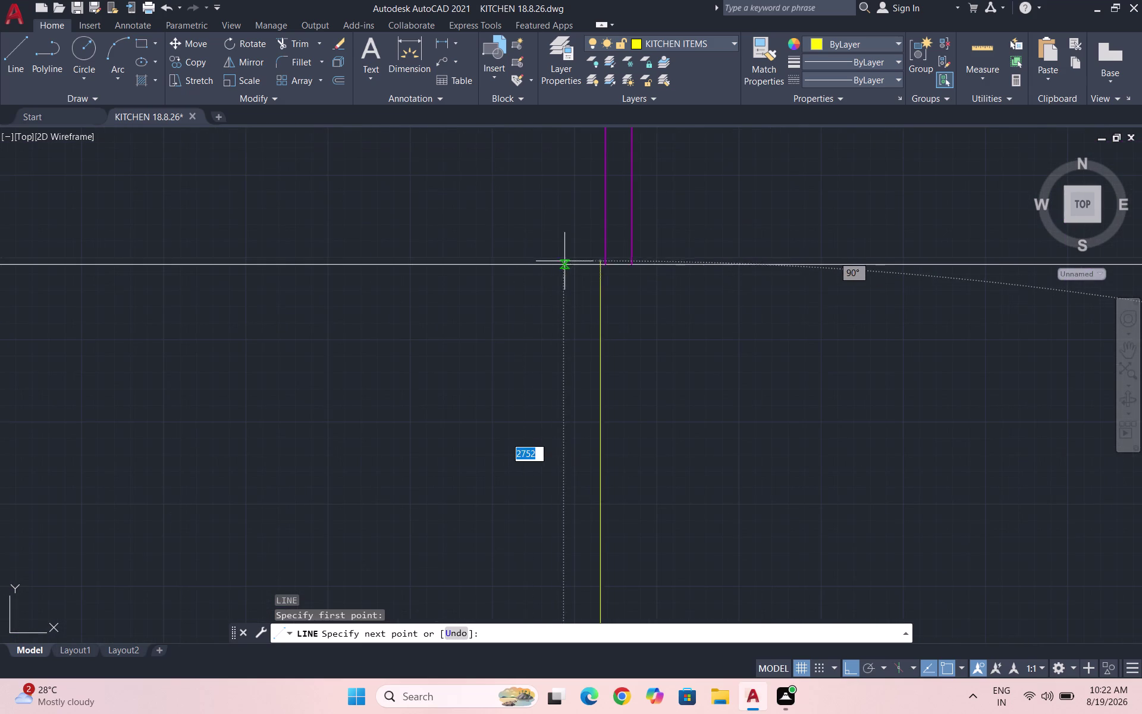
key(Escape)
Draw a vertical line from the top of the divider to the bottom horizontal line.
key(l)
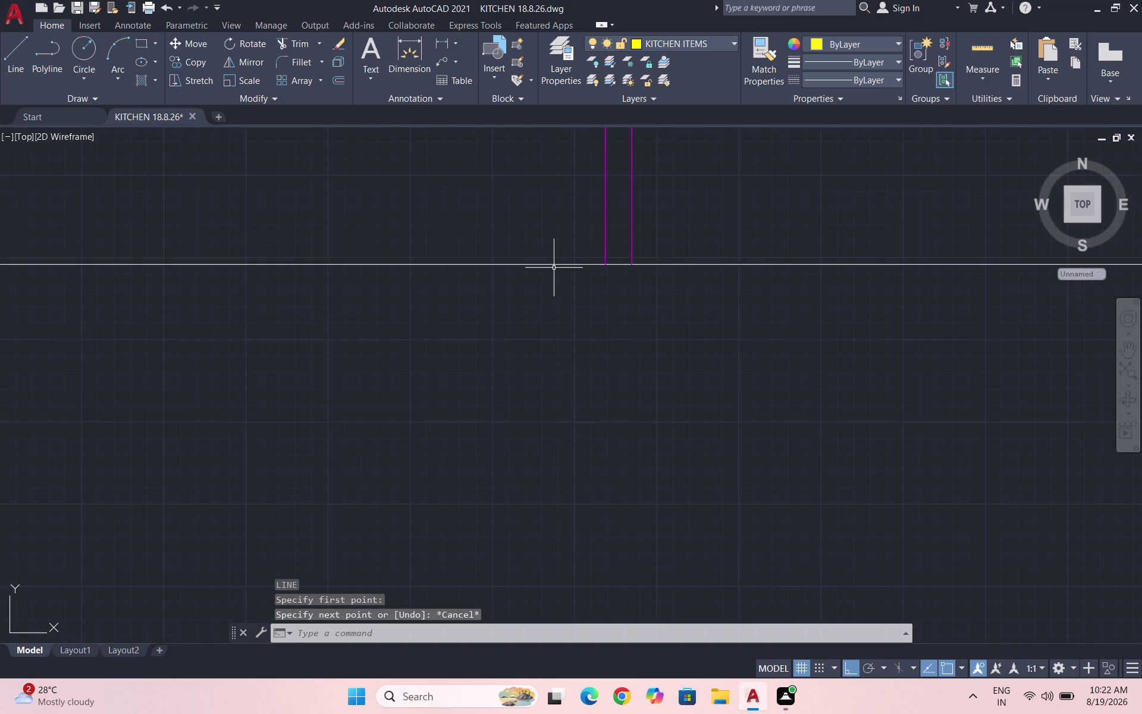
key(Return)
click(604, 266)
scroll(down, 3)
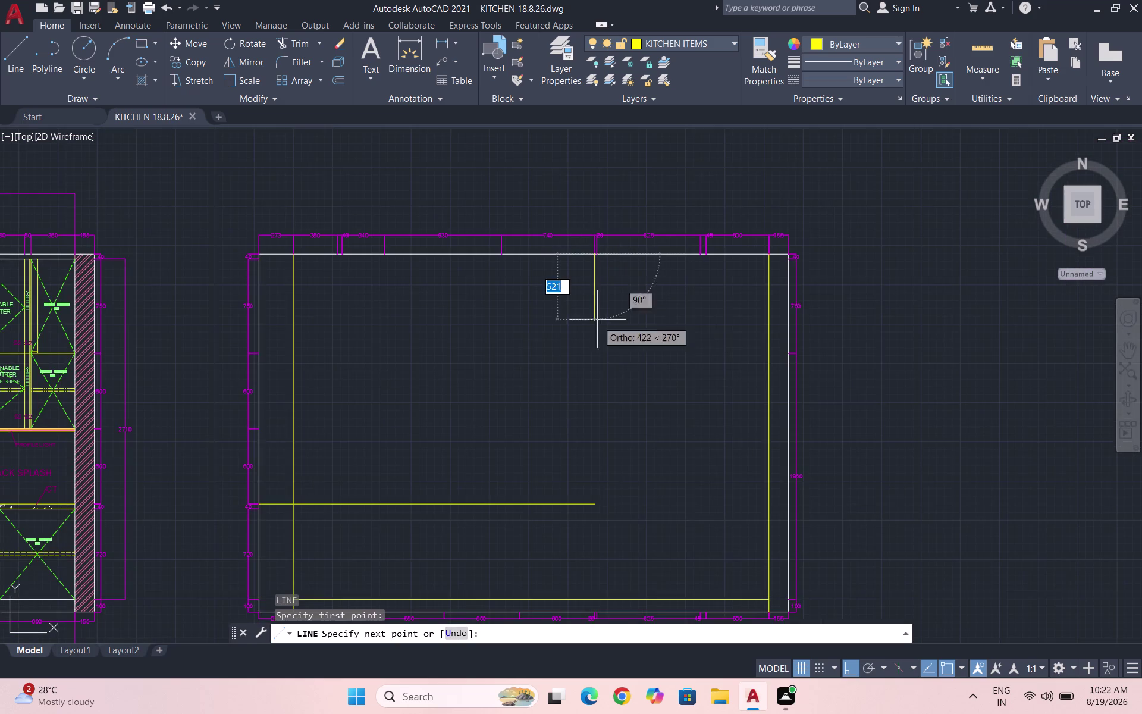
scroll(down, 3)
scroll(up, 3)
scroll(up, 3)
scroll(up, 3)
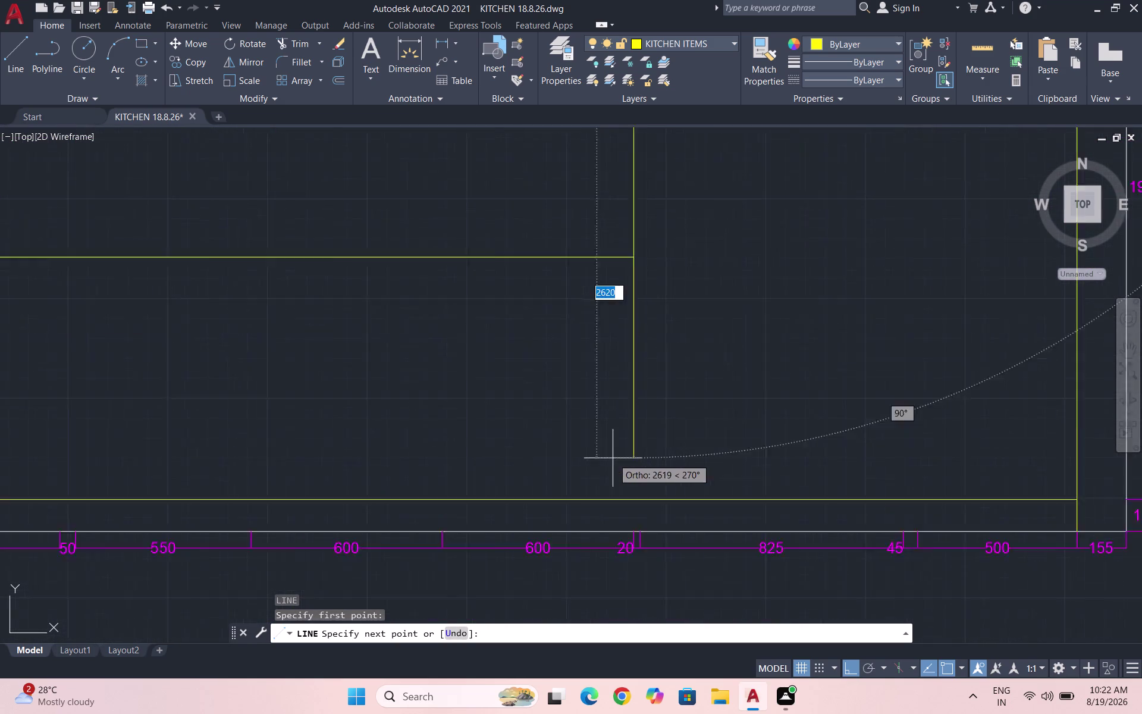
scroll(down, 3)
scroll(up, 3)
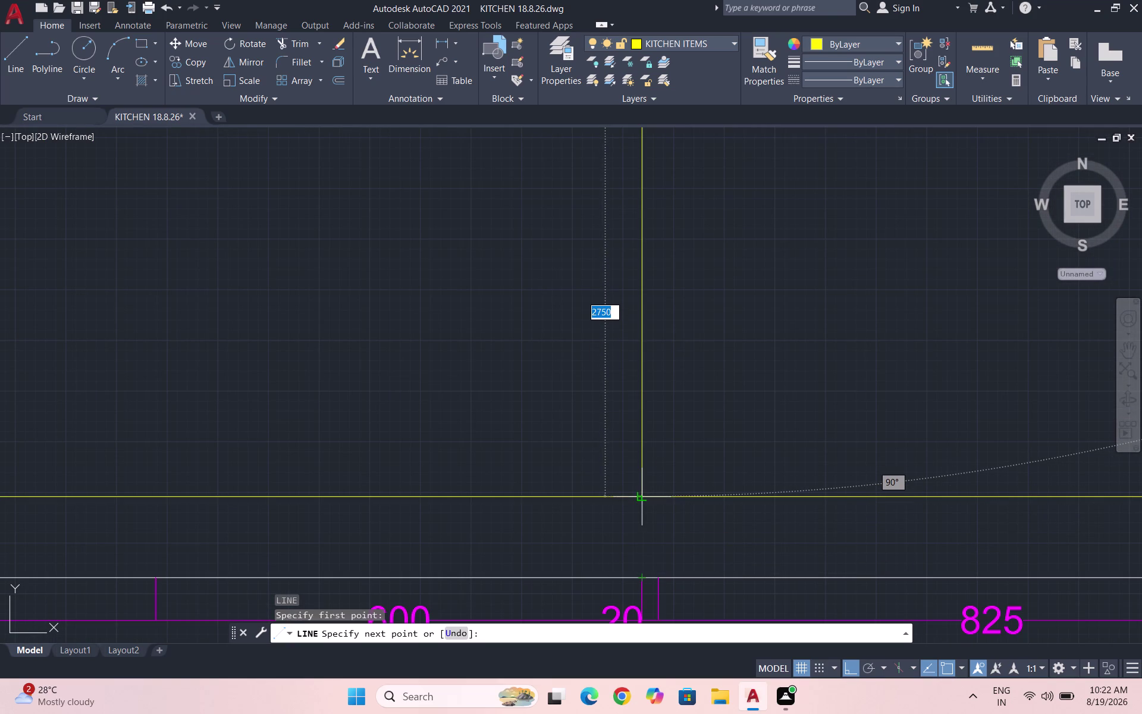
click(642, 496)
key(Escape)
scroll(down, 3)
scroll(up, 3)
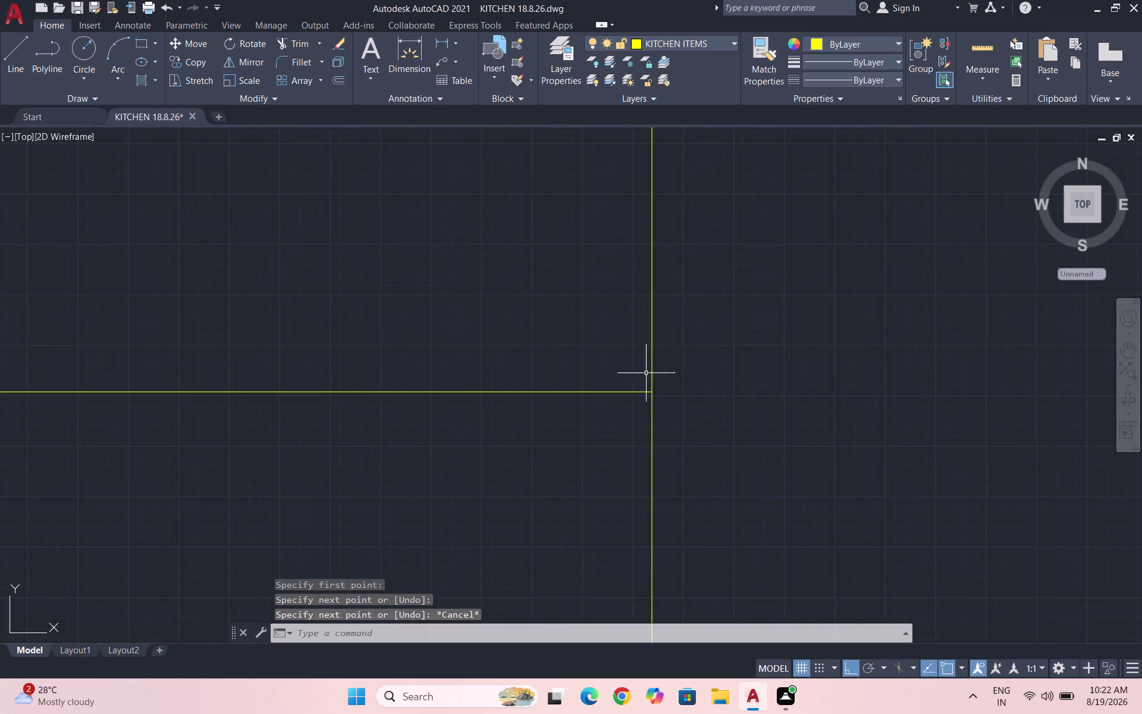
scroll(up, 3)
scroll(up, 3)
scroll(down, 3)
scroll(down, 3)
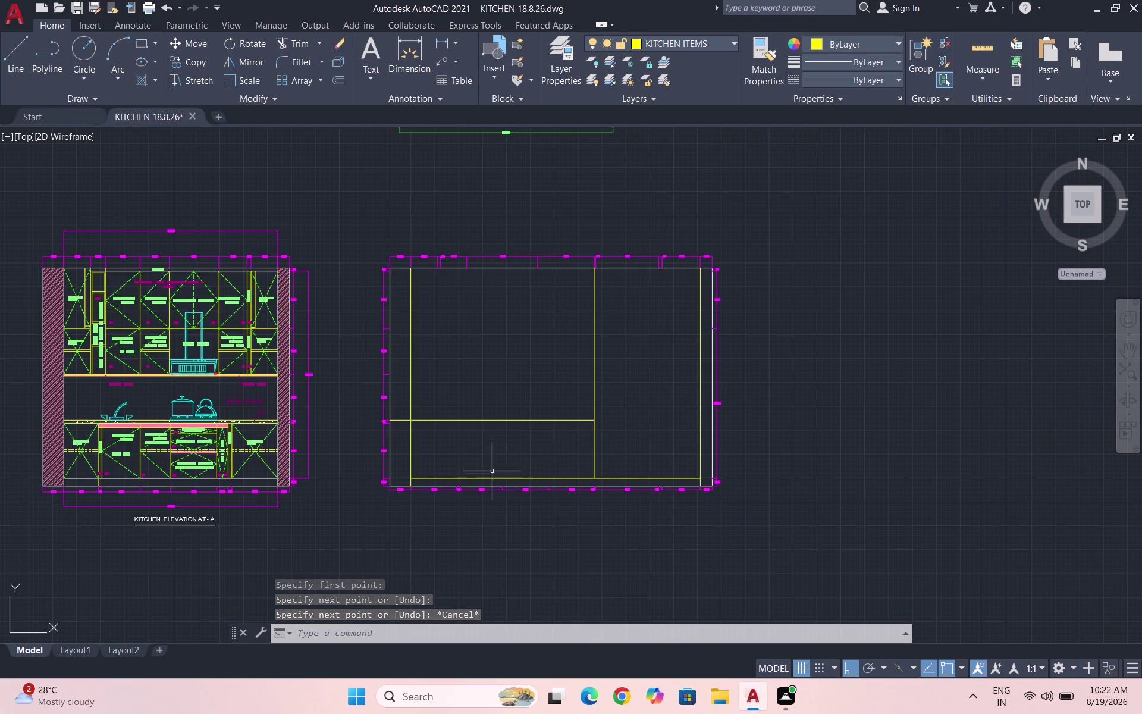
scroll(up, 3)
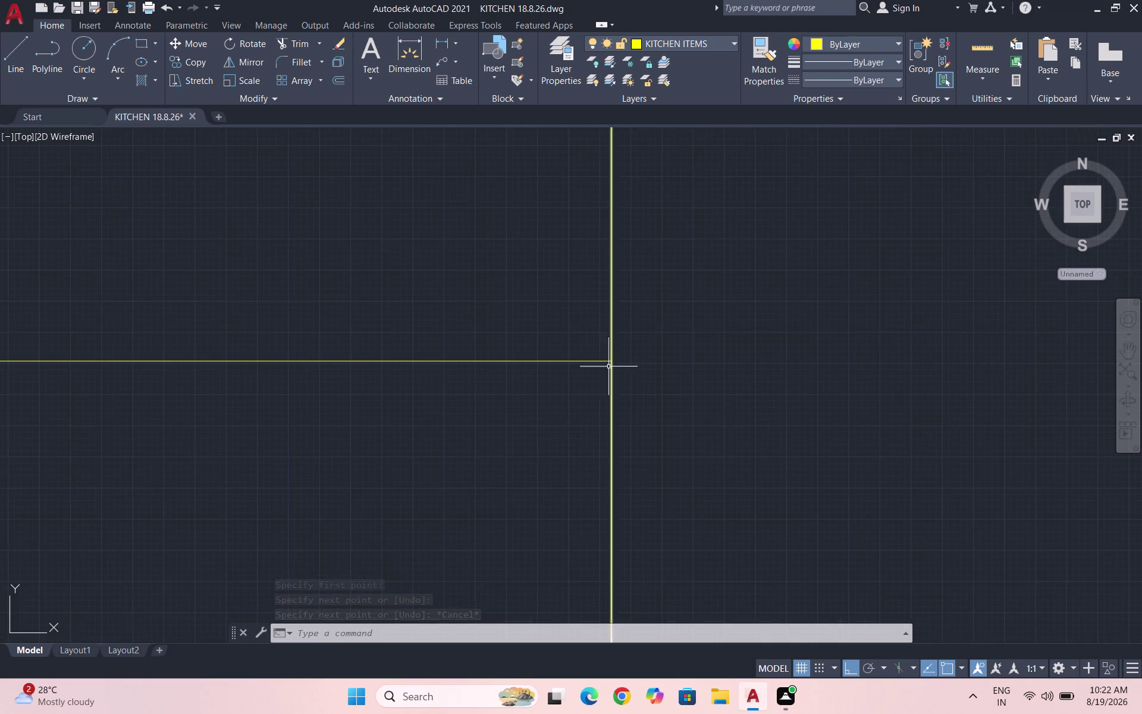
scroll(up, 3)
scroll(up, 3)
scroll(up, 3)
scroll(up, 3)
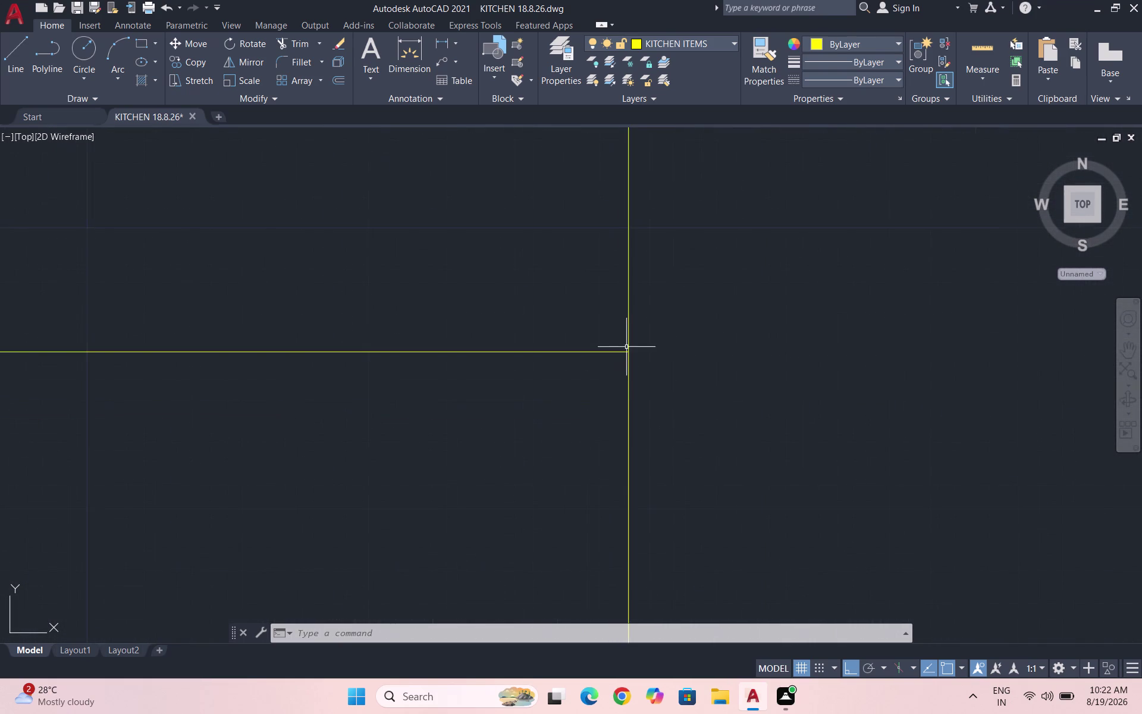
scroll(up, 3)
scroll(up, 3)
scroll(down, 3)
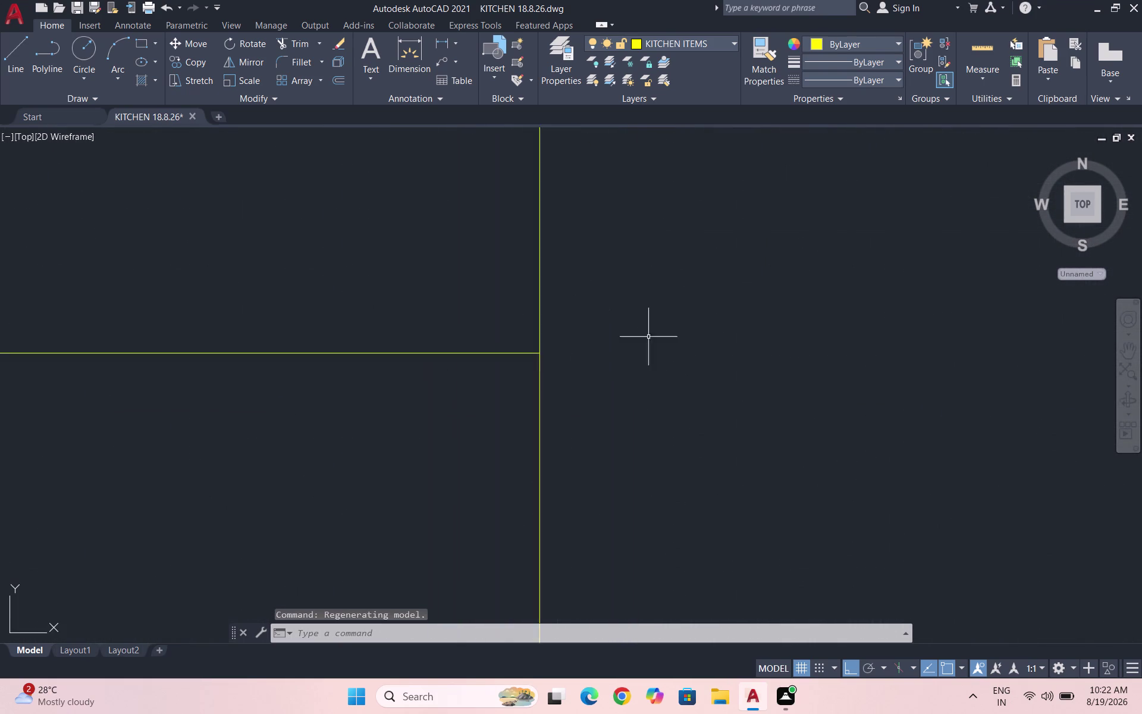
scroll(down, 3)
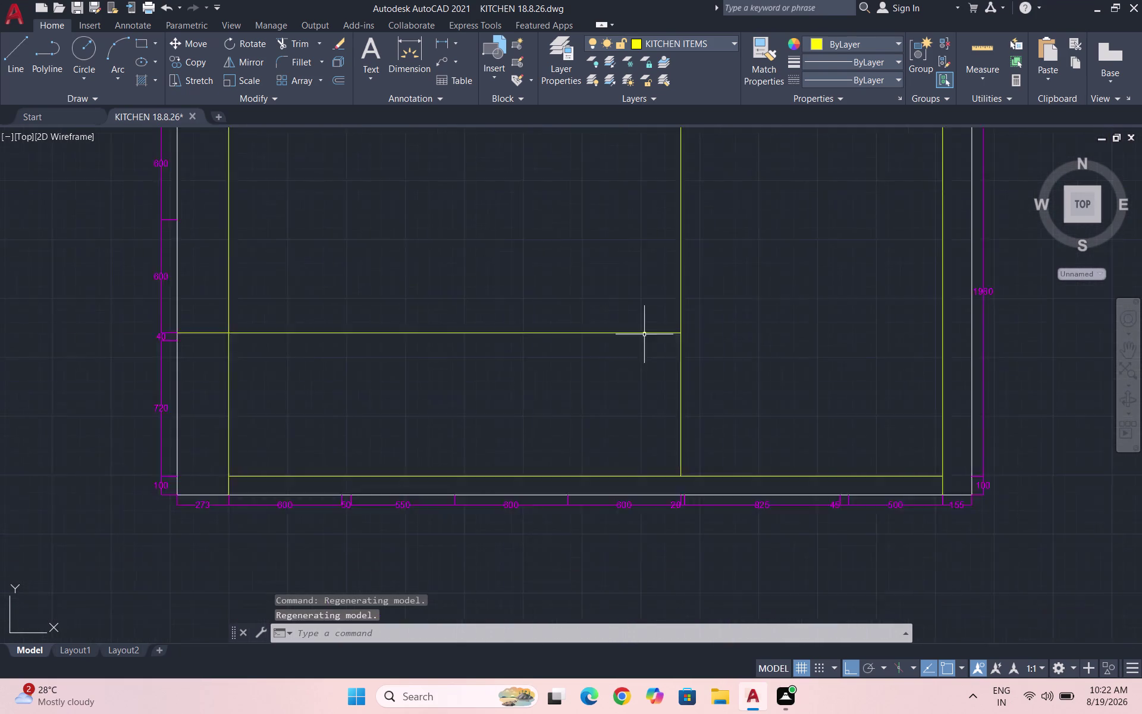
scroll(down, 3)
scroll(down, 3)
scroll(down, 3)
scroll(up, 3)
scroll(up, 3)
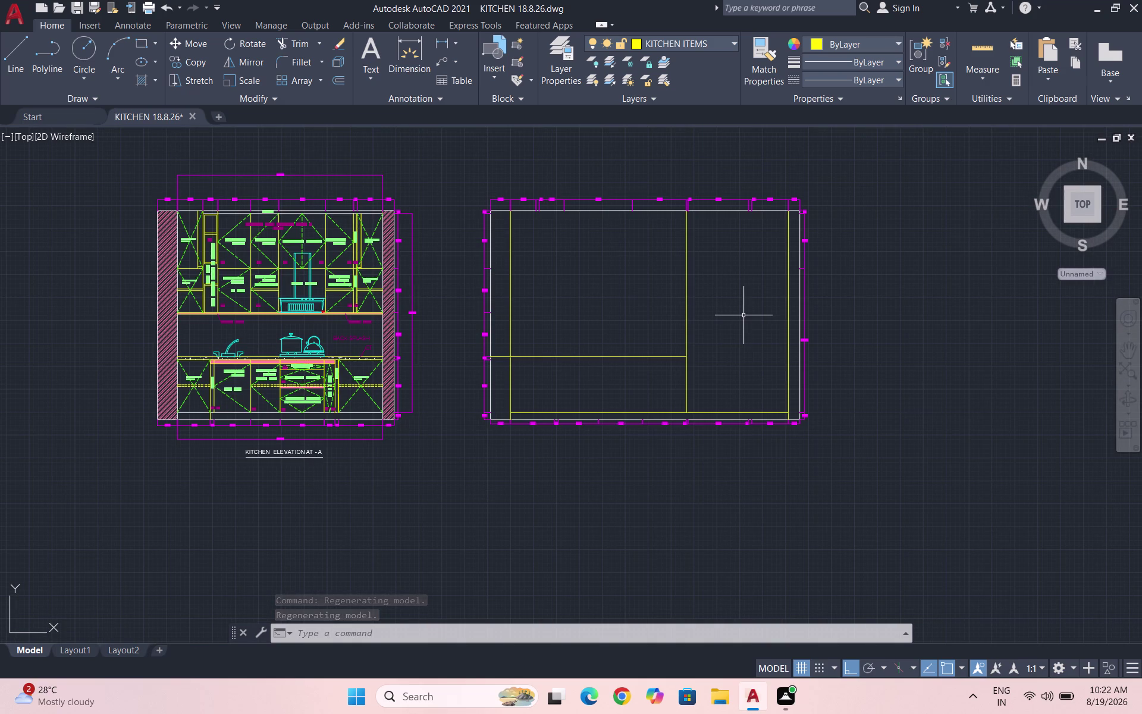
Draw a vertical cabinet line from the frame's top edge to the bottom rail.
key(l)
key(Return)
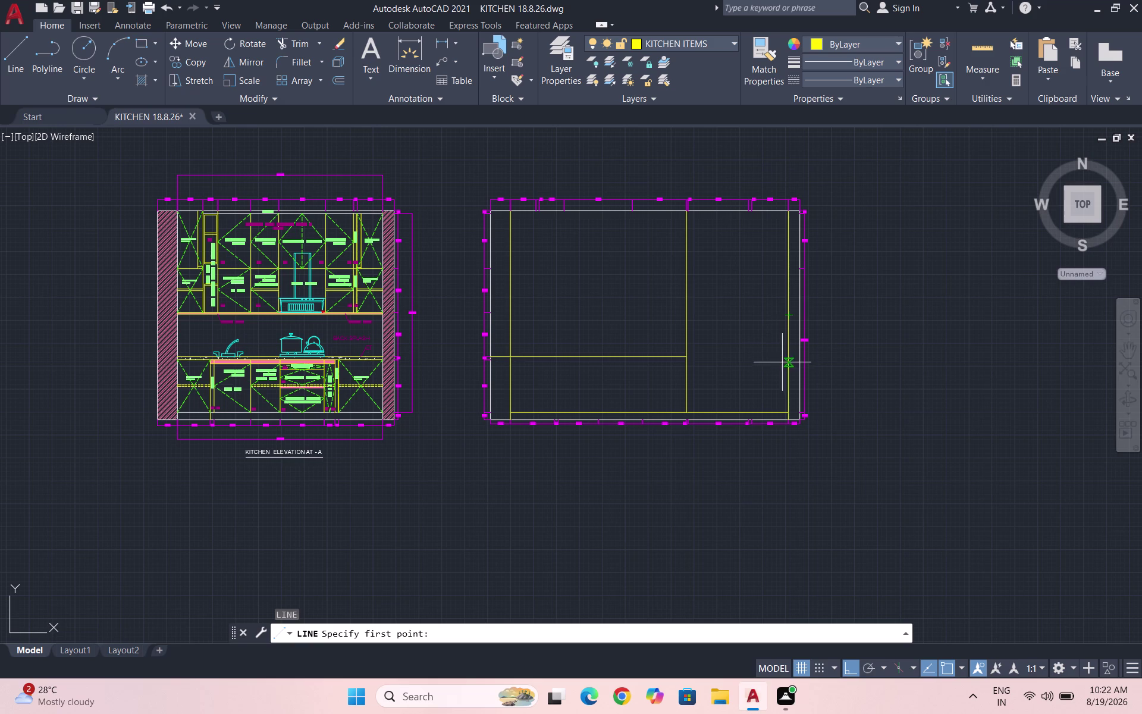
scroll(up, 3)
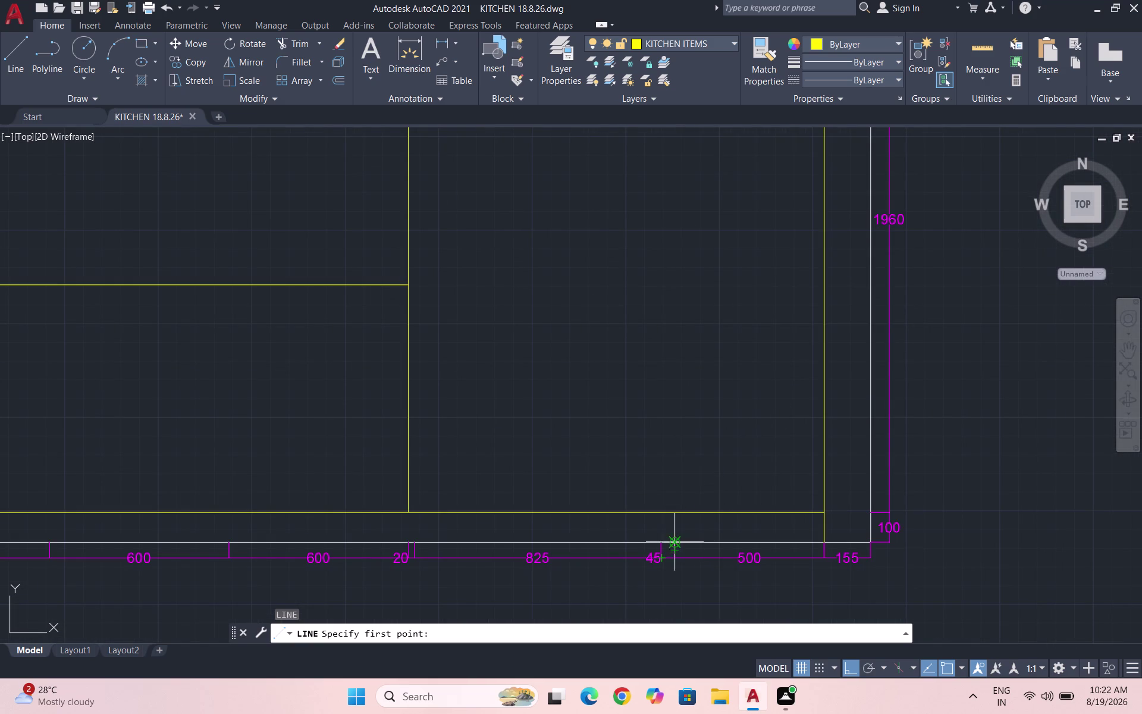
scroll(down, 3)
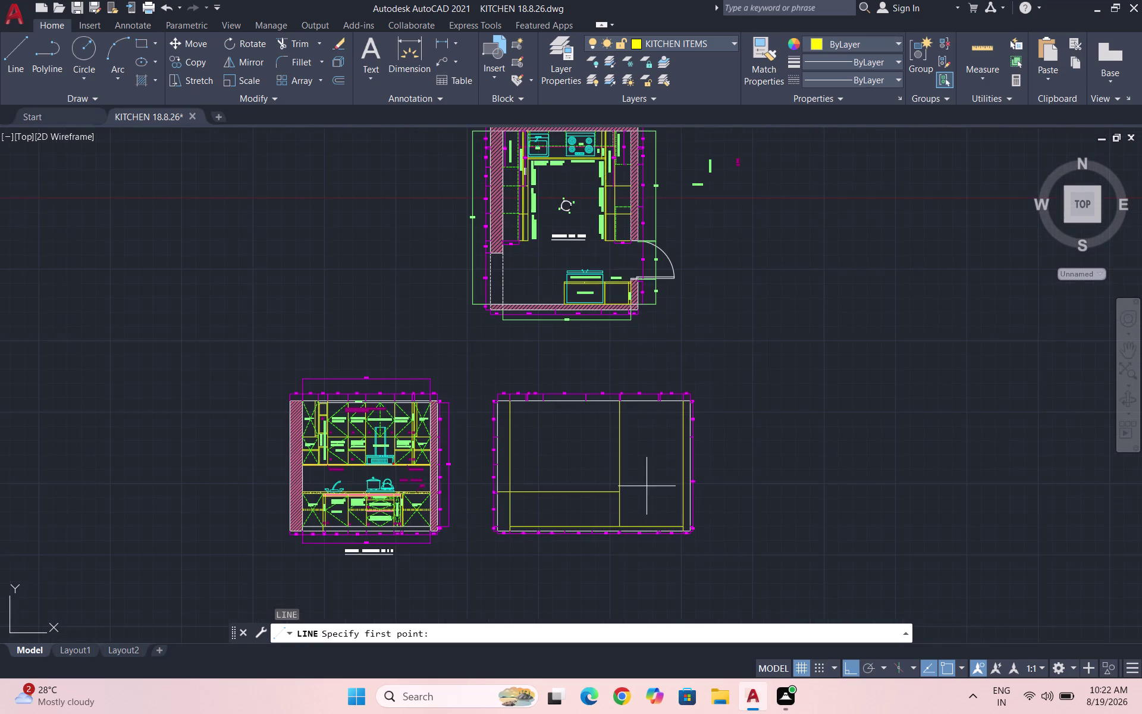
scroll(up, 3)
scroll(up, 3)
scroll(down, 3)
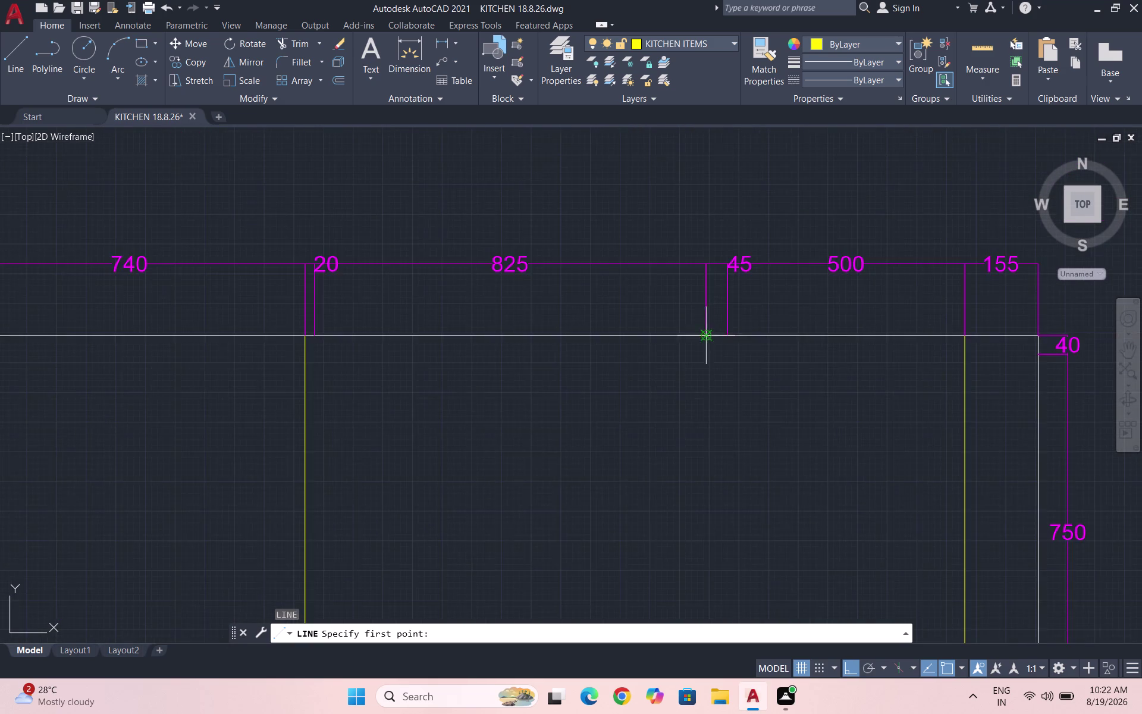
scroll(down, 3)
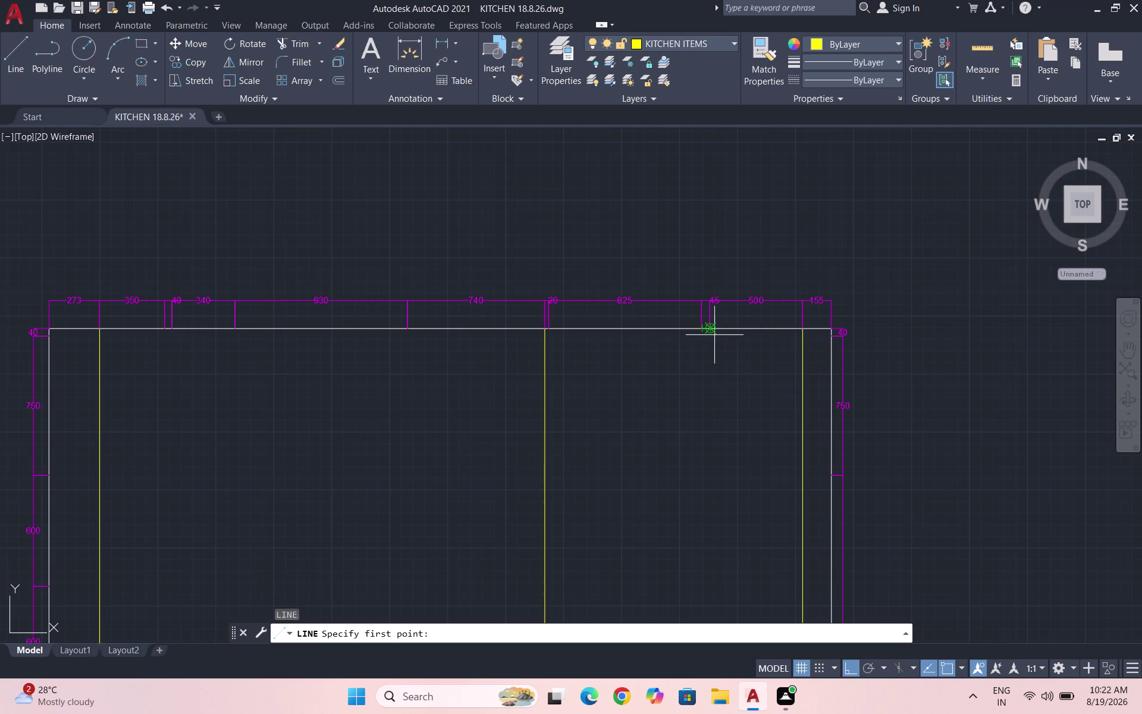
scroll(up, 3)
click(710, 328)
scroll(down, 3)
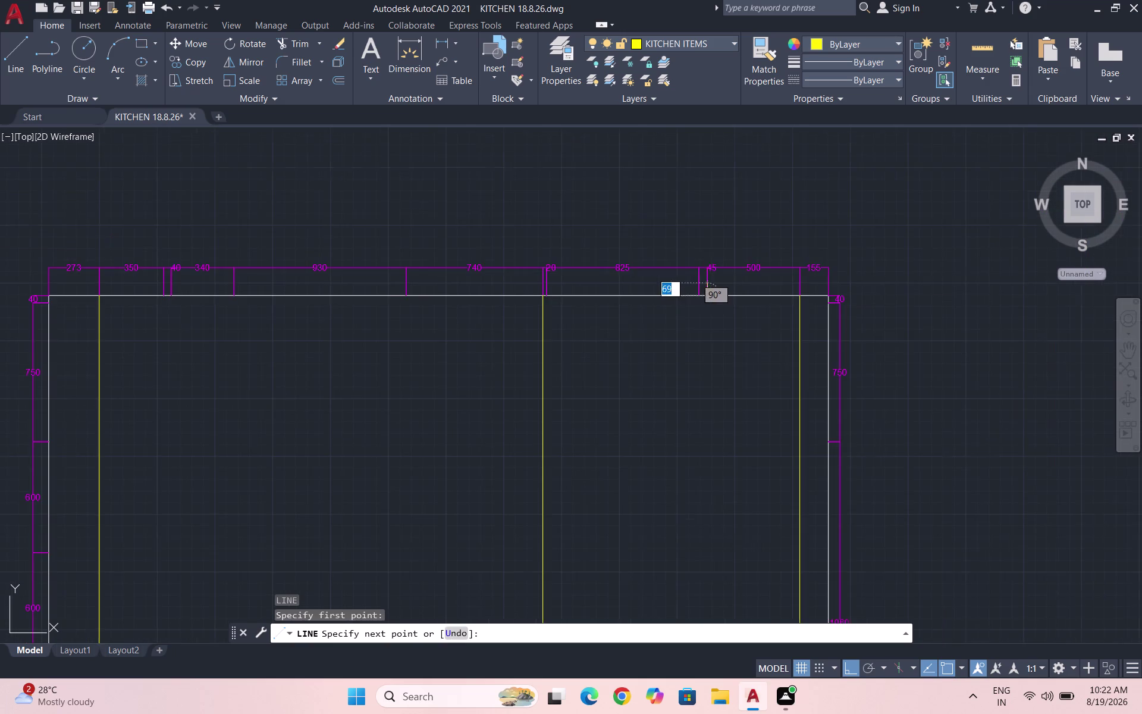
scroll(down, 3)
scroll(up, 3)
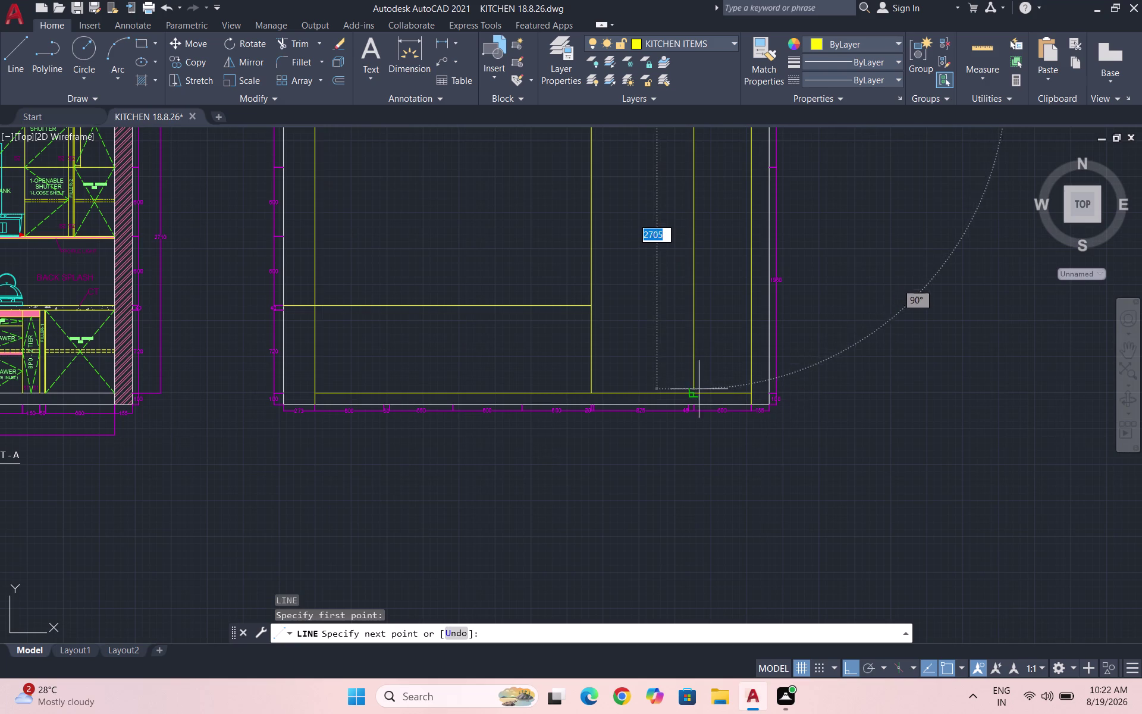
click(697, 390)
scroll(down, 3)
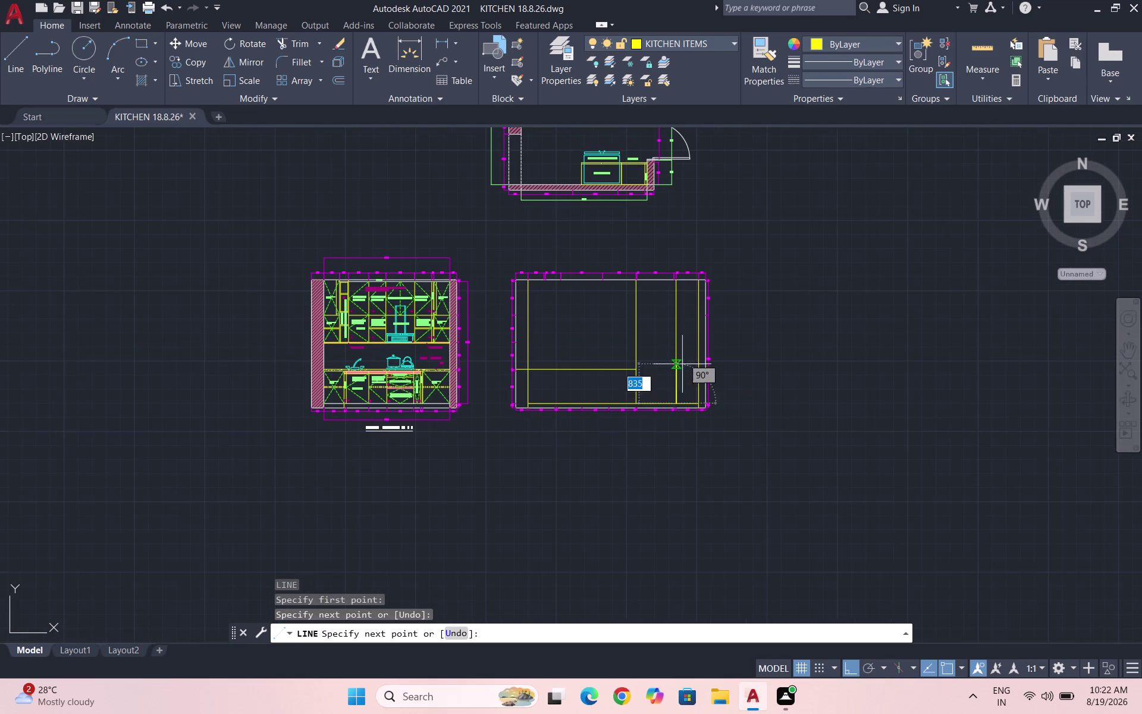
key(space)
scroll(up, 3)
Draw the second vertical line at the 45 gap down to the bottom rail.
key(space)
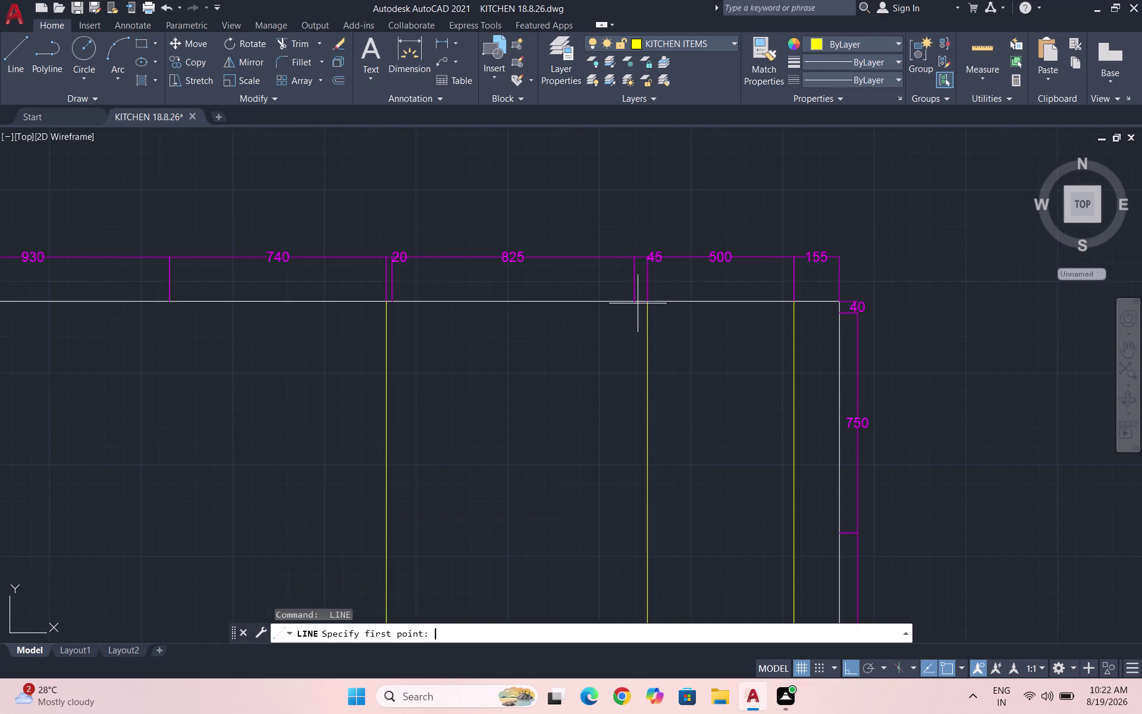
click(634, 302)
scroll(down, 3)
scroll(up, 3)
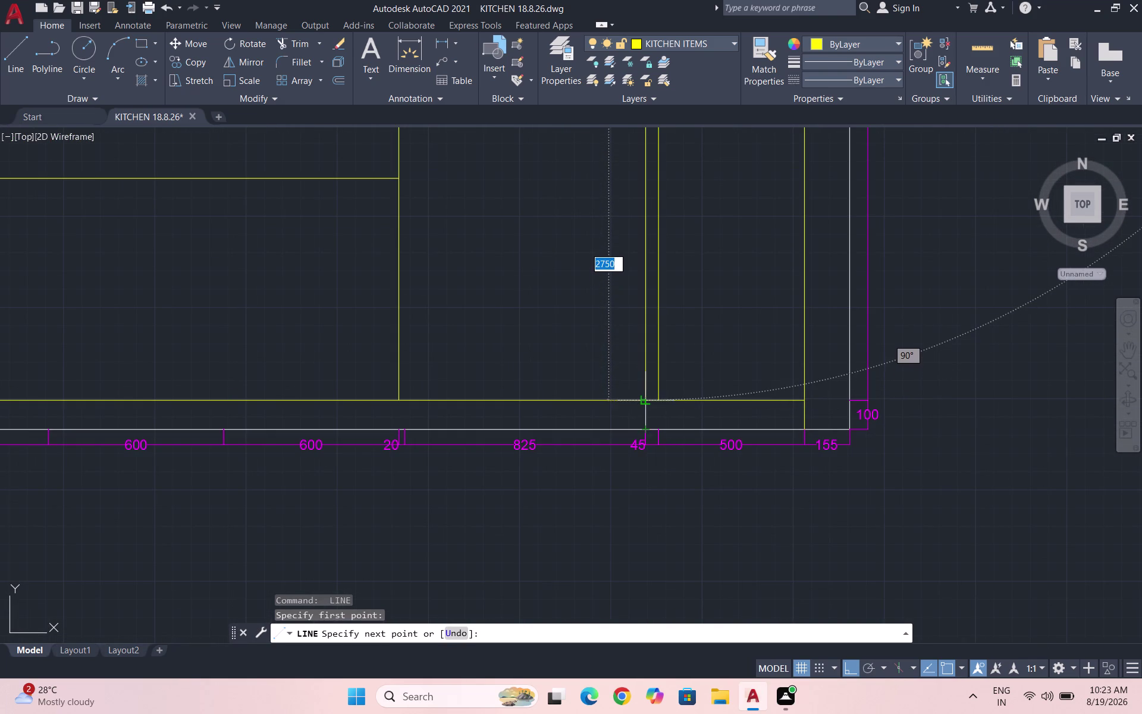
click(642, 401)
key(space)
scroll(down, 3)
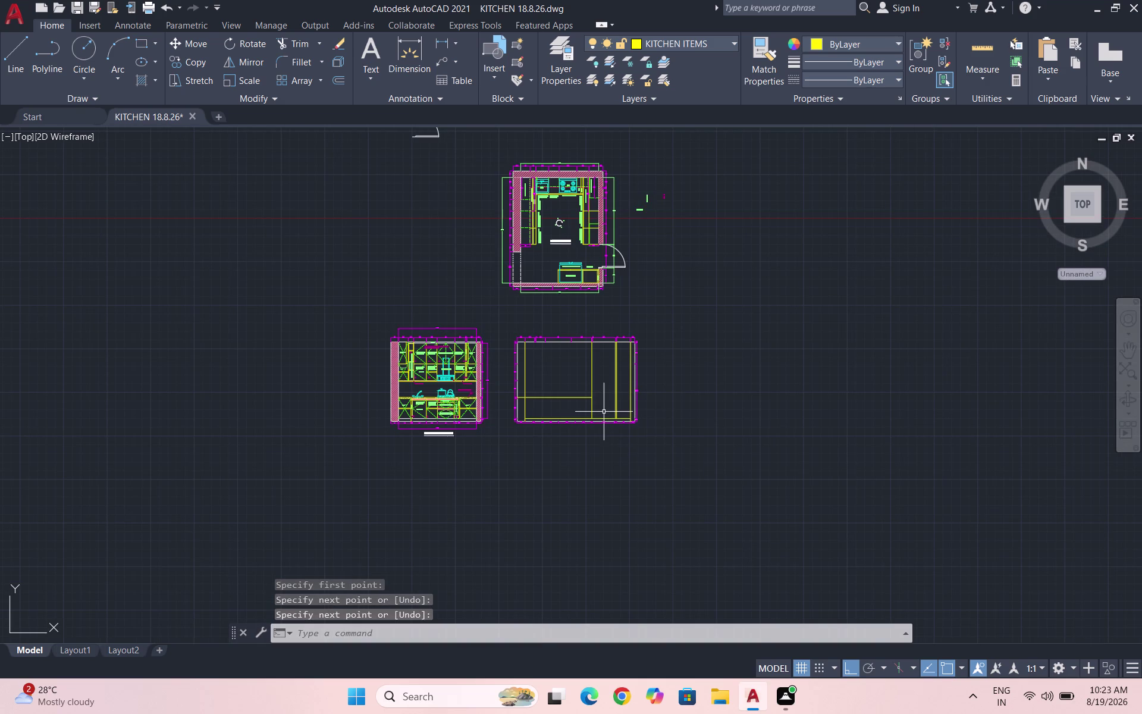
key(space)
Draw a yellow vertical line at the 20 mm gap from the top edge to the bottom rail.
scroll(up, 3)
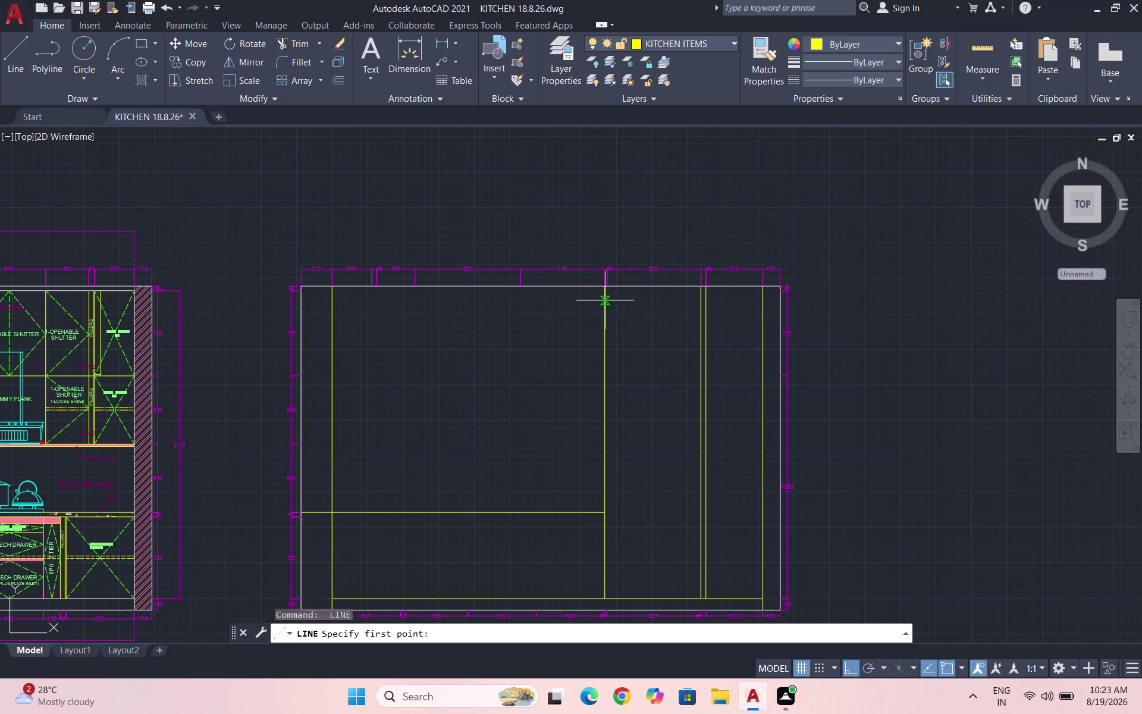
scroll(up, 3)
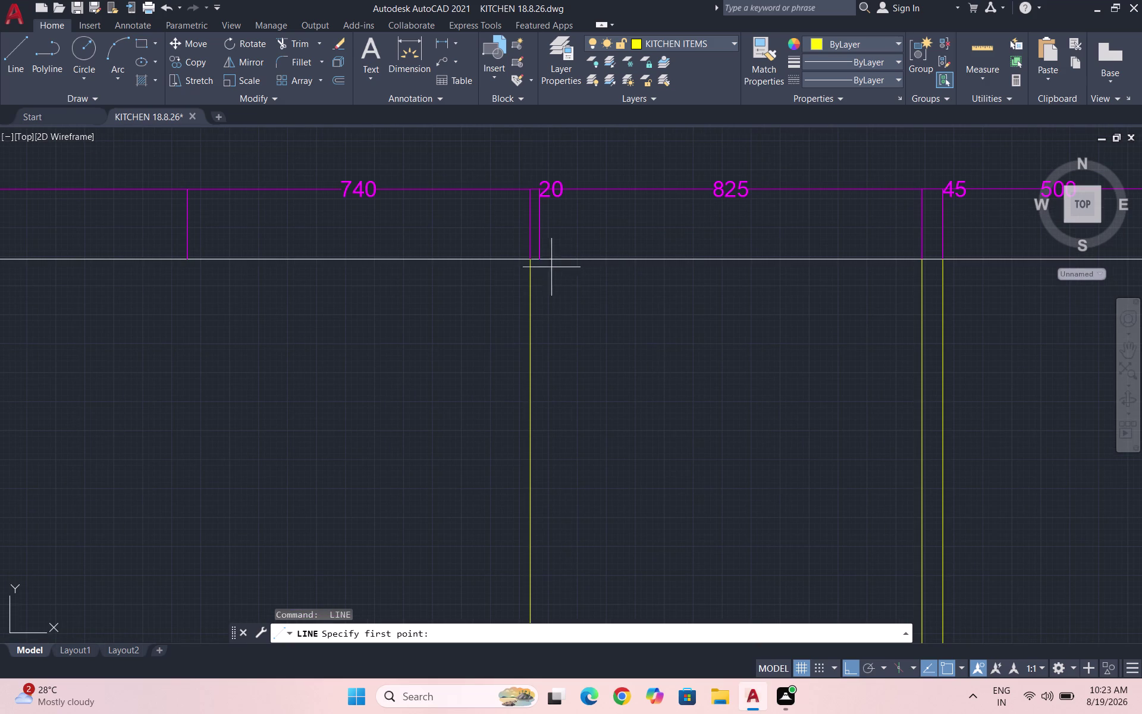
click(542, 261)
scroll(down, 3)
scroll(up, 3)
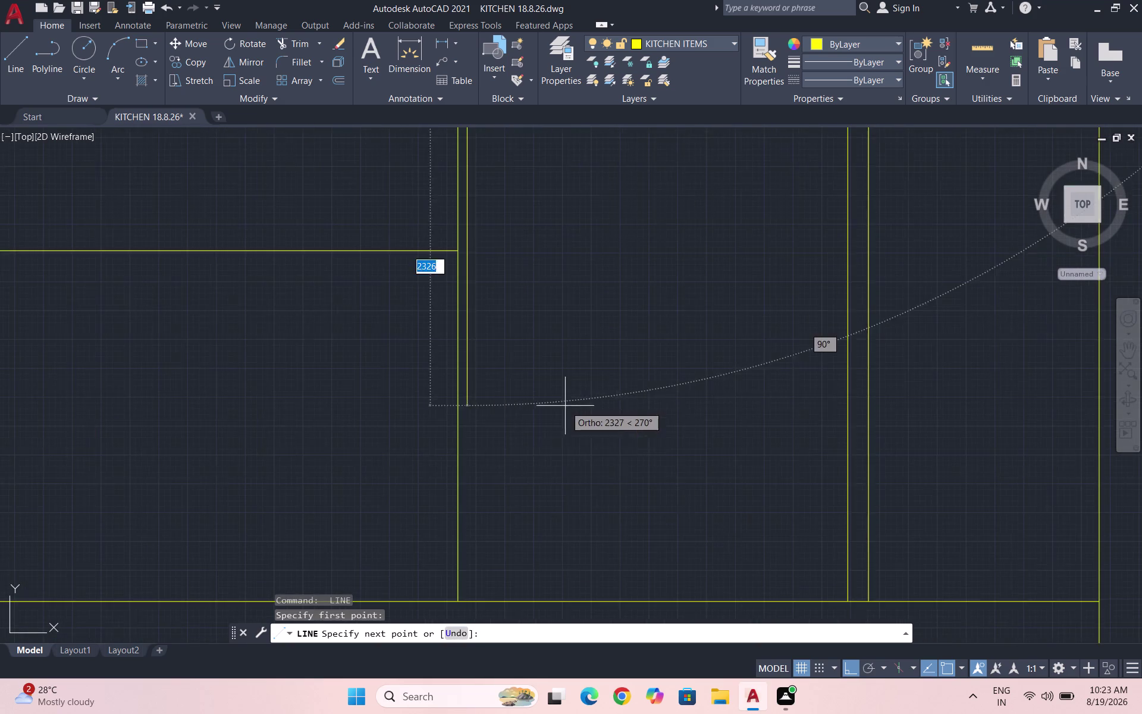
scroll(down, 3)
scroll(up, 3)
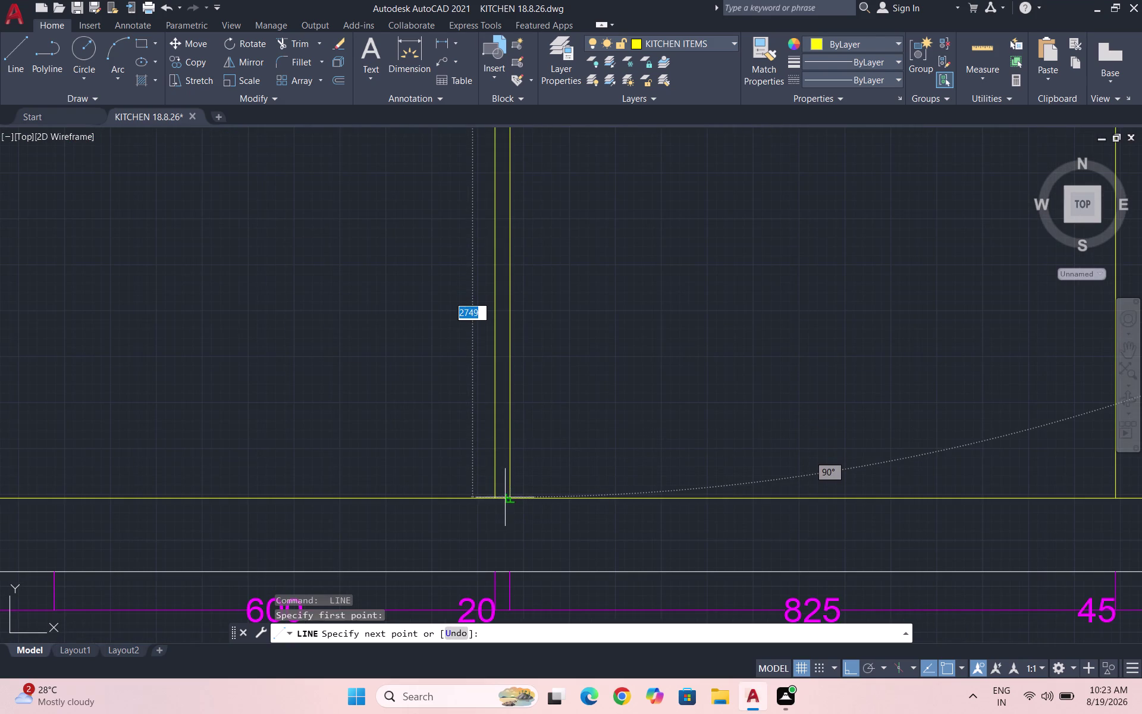
click(511, 497)
key(space)
scroll(down, 3)
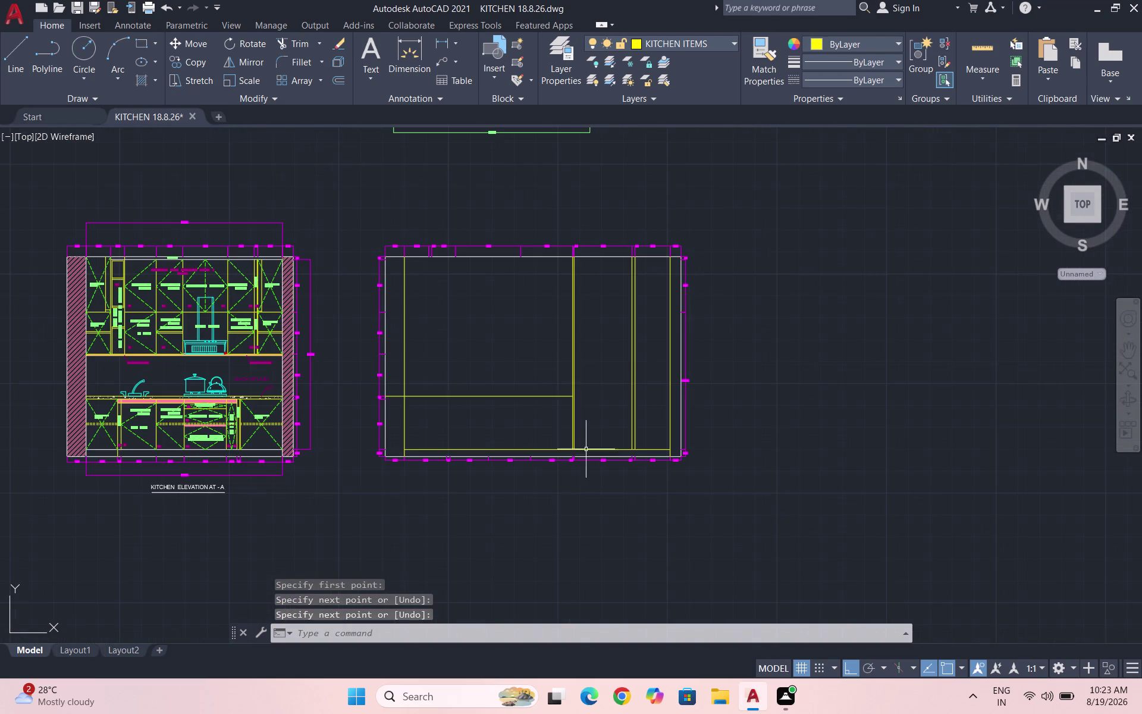
Draw a full-height vertical divider inside the wide left panel.
key(space)
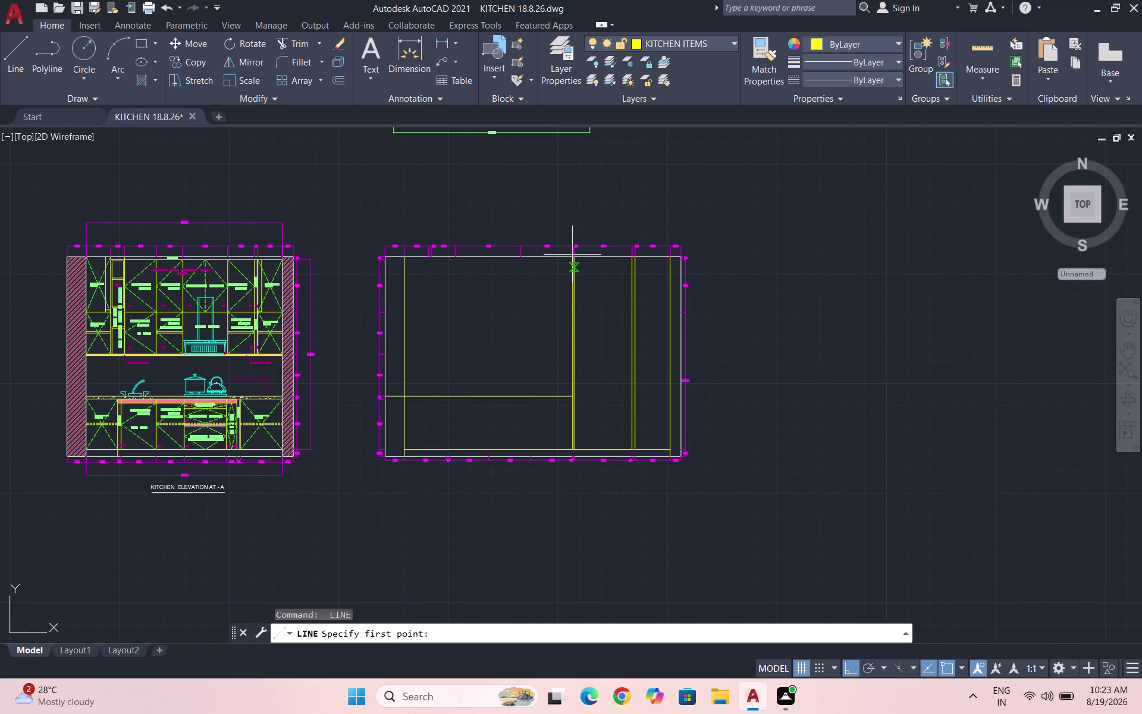
scroll(up, 3)
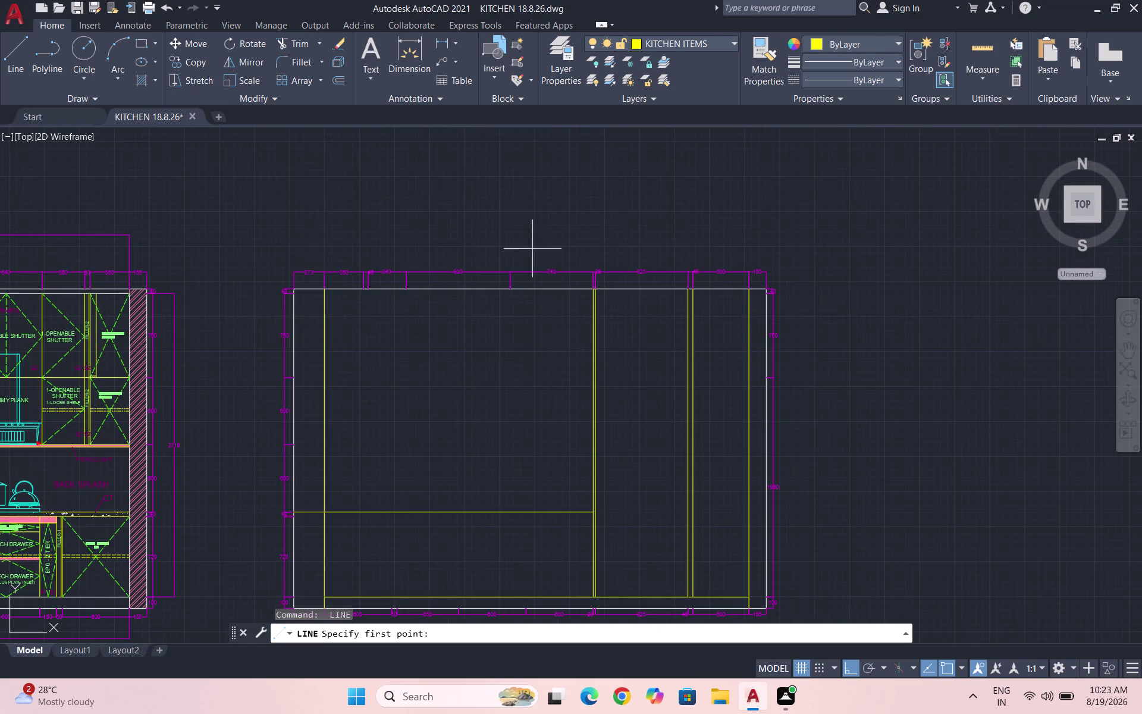
scroll(up, 3)
scroll(down, 3)
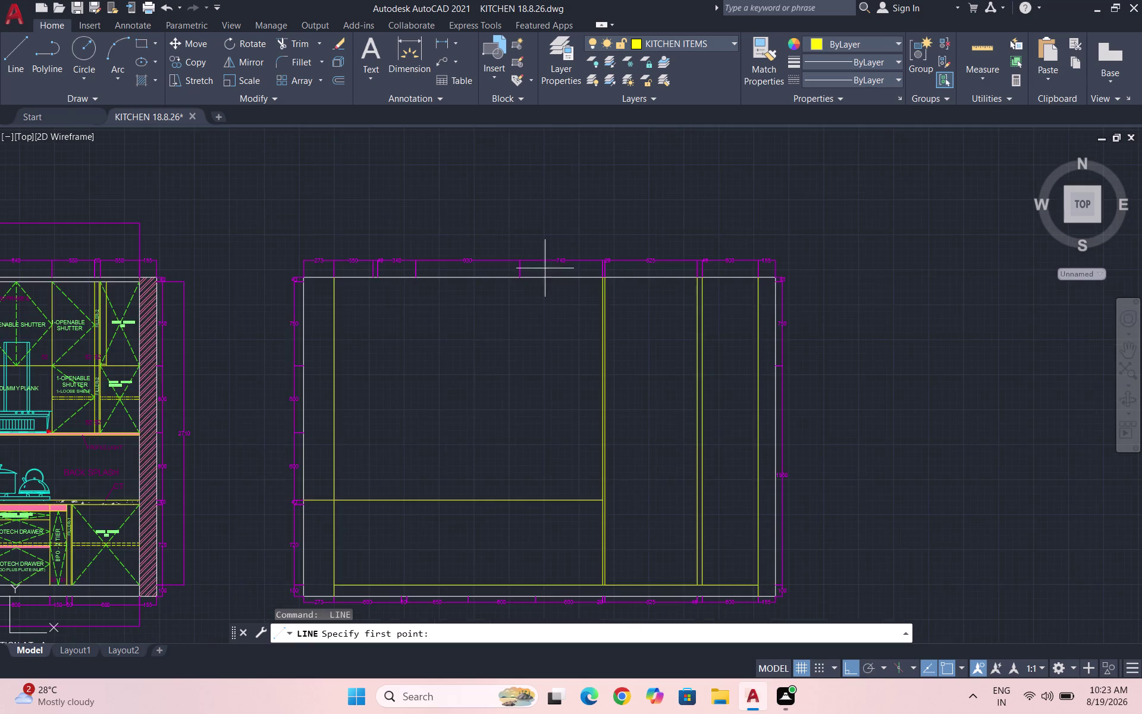
scroll(up, 3)
click(526, 245)
scroll(down, 3)
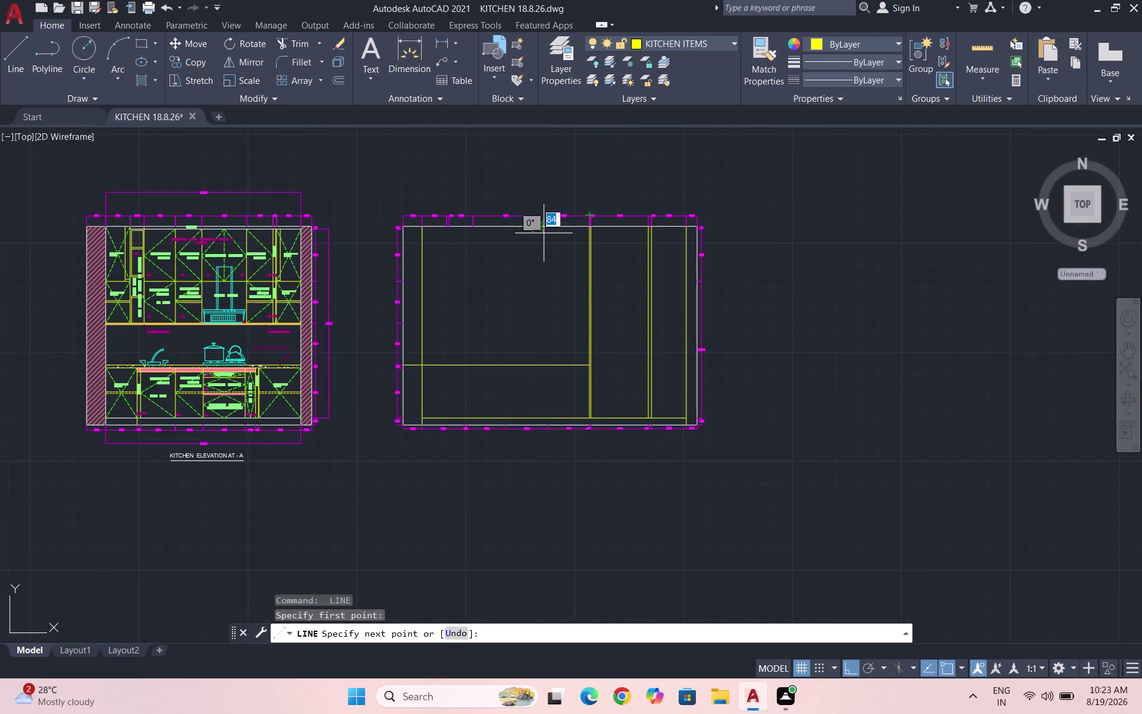
click(537, 420)
key(space)
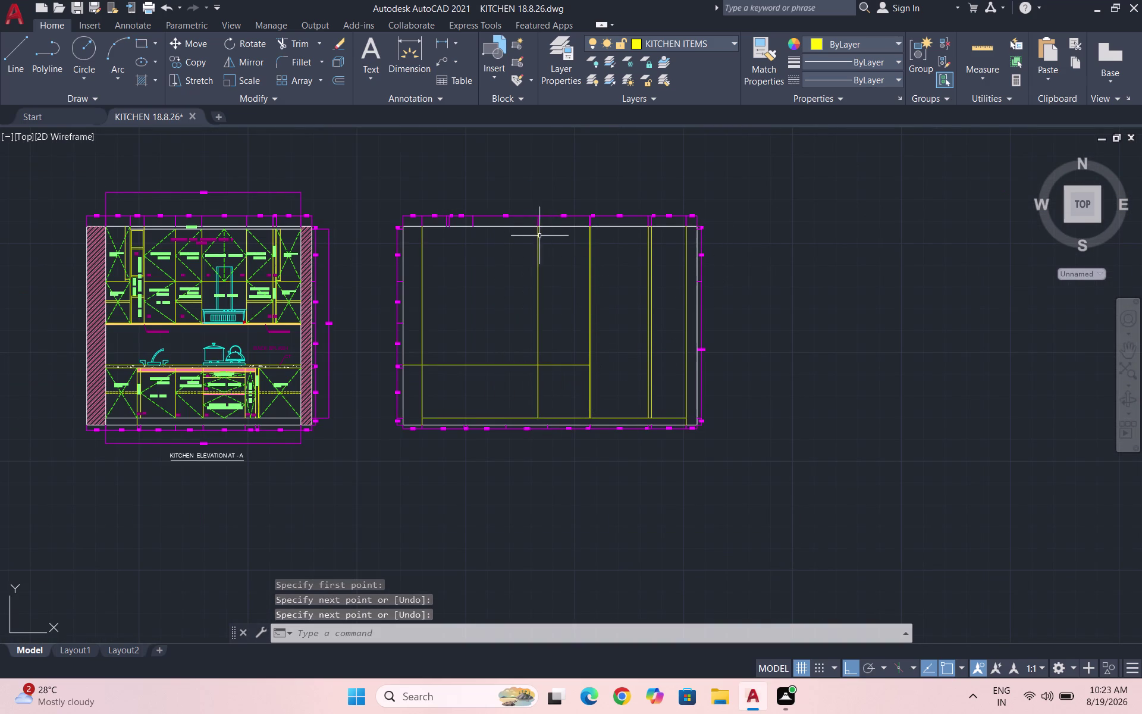
key(space)
Draw a vertical divider near the 340 dimension down to the bottom rail.
scroll(up, 3)
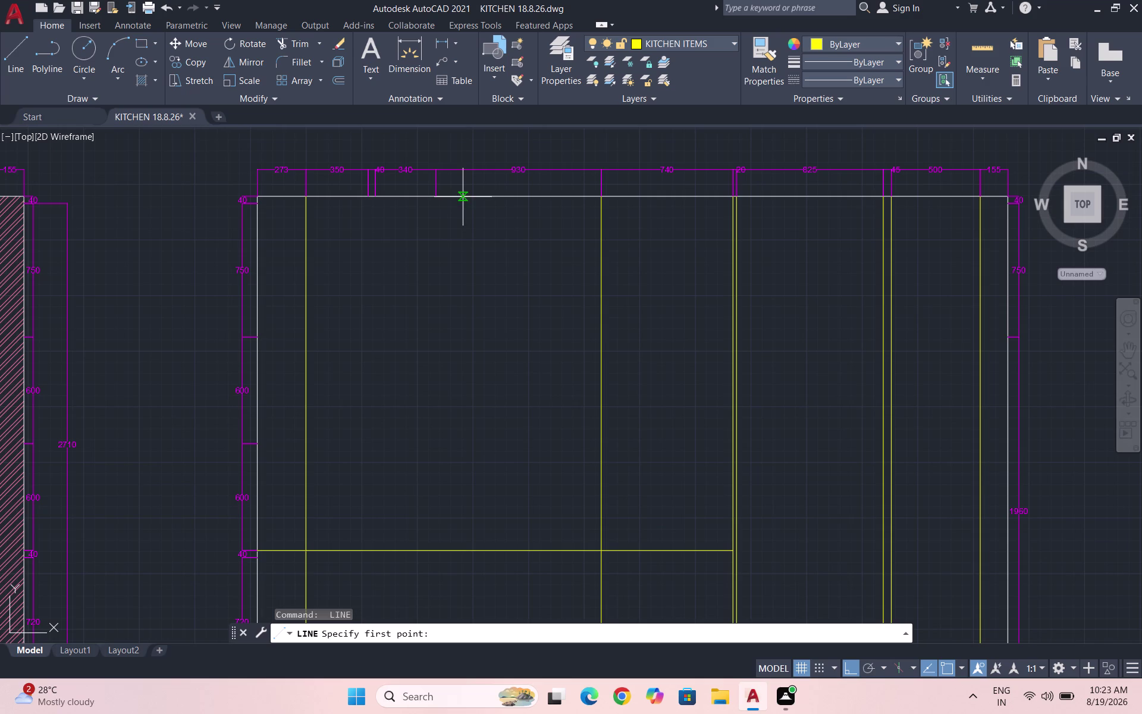
scroll(up, 3)
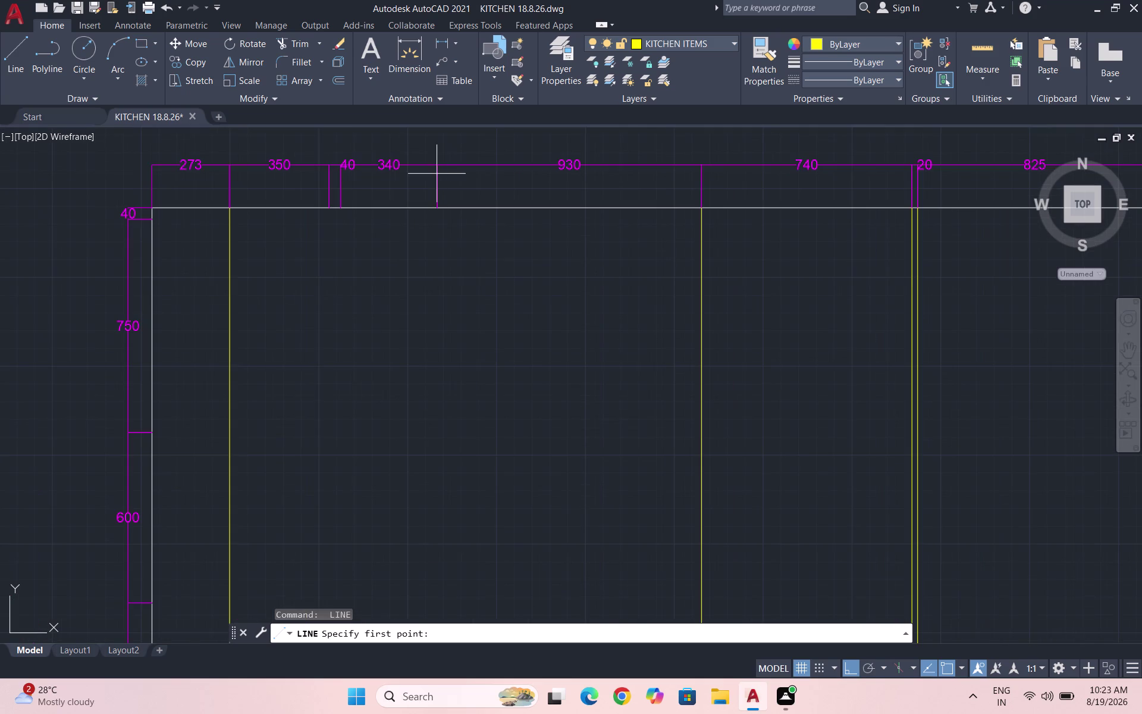
click(438, 211)
scroll(down, 3)
scroll(up, 3)
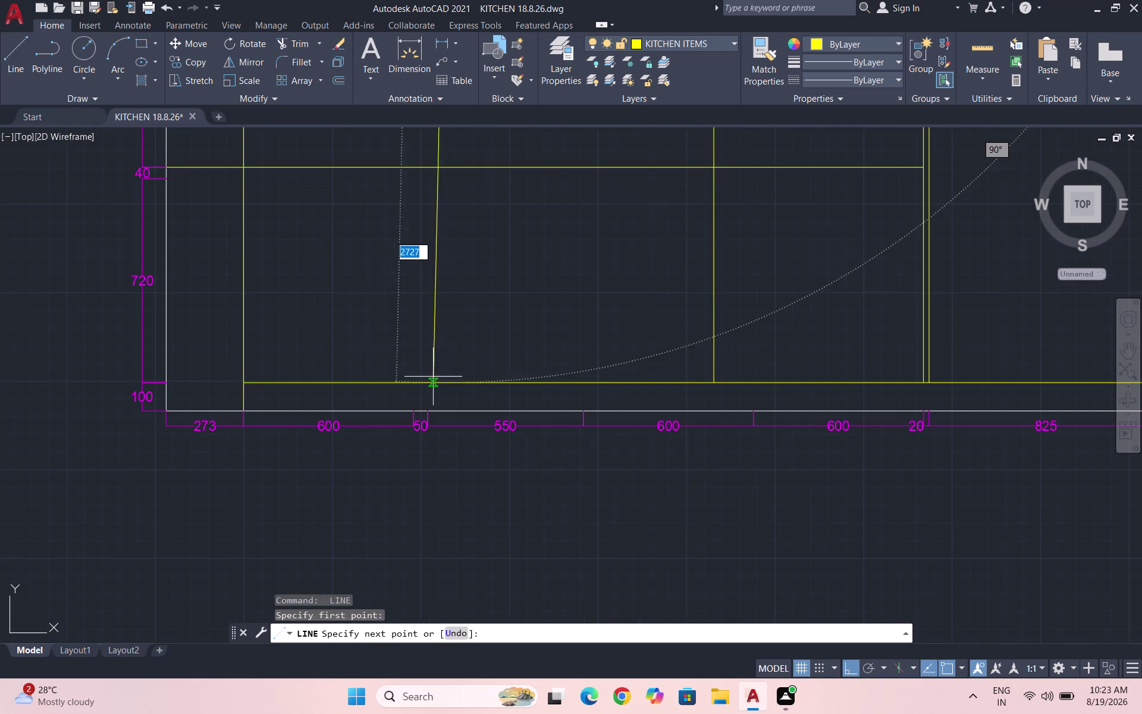
click(450, 382)
key(Escape)
scroll(down, 3)
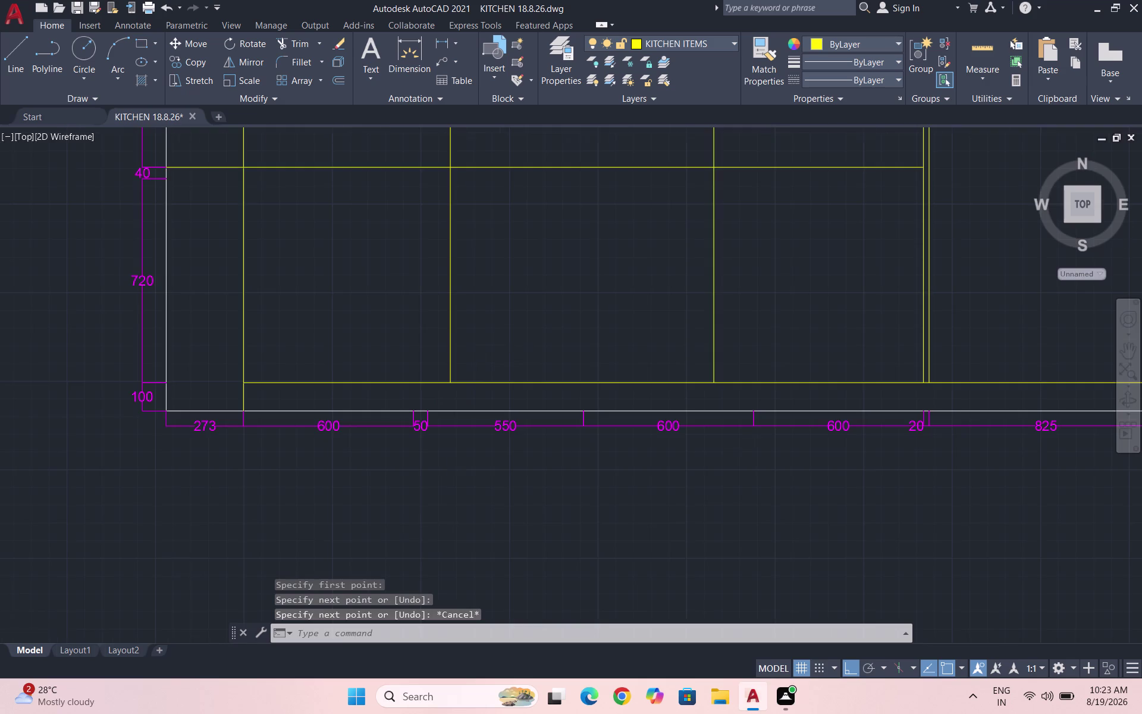
scroll(down, 3)
Draw a vertical divider near the 40 dimension, stopping at the horizontal shelf line.
key(space)
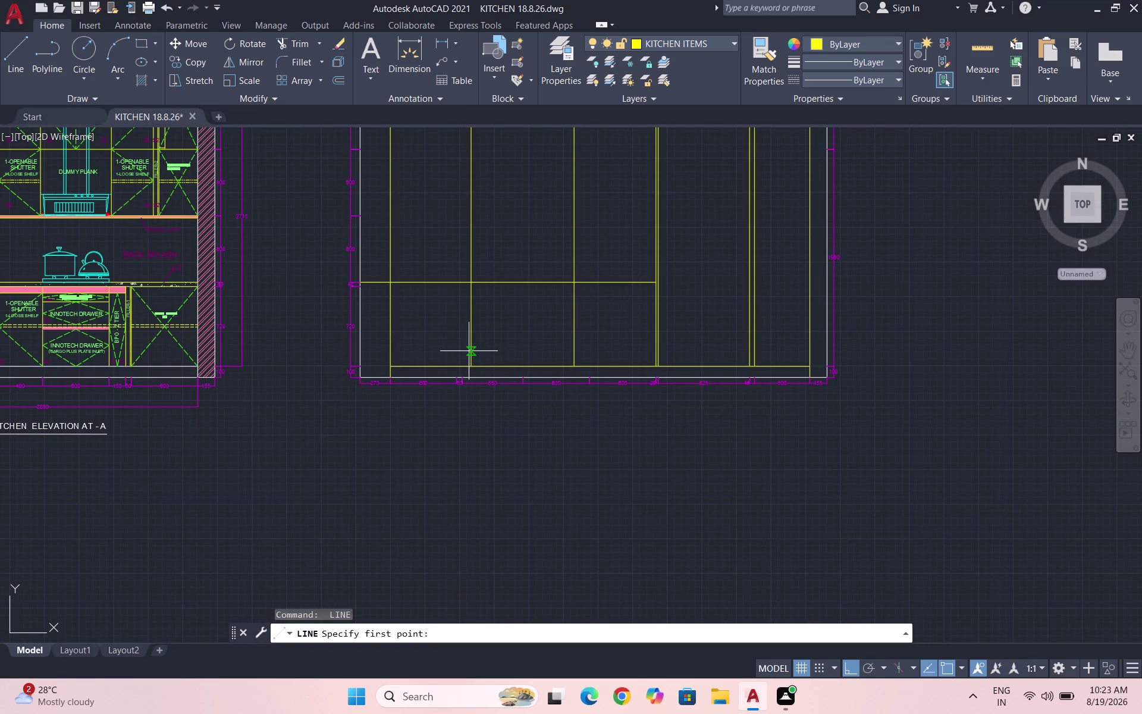
scroll(down, 3)
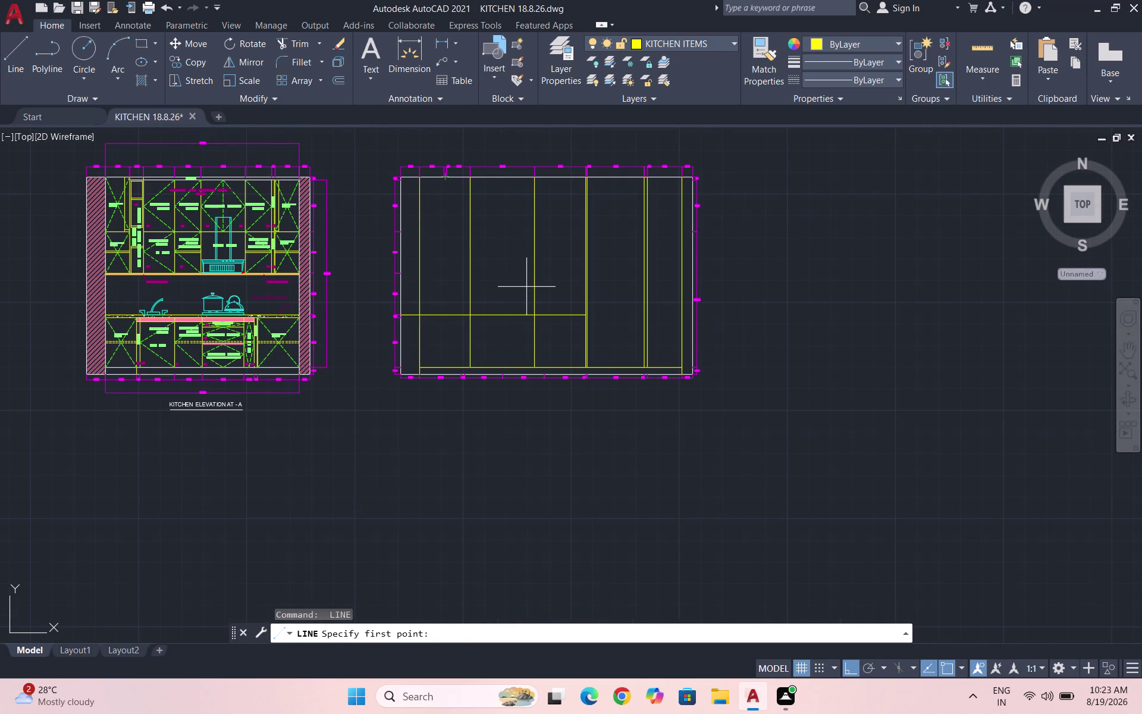
scroll(down, 3)
scroll(up, 3)
scroll(up, 3)
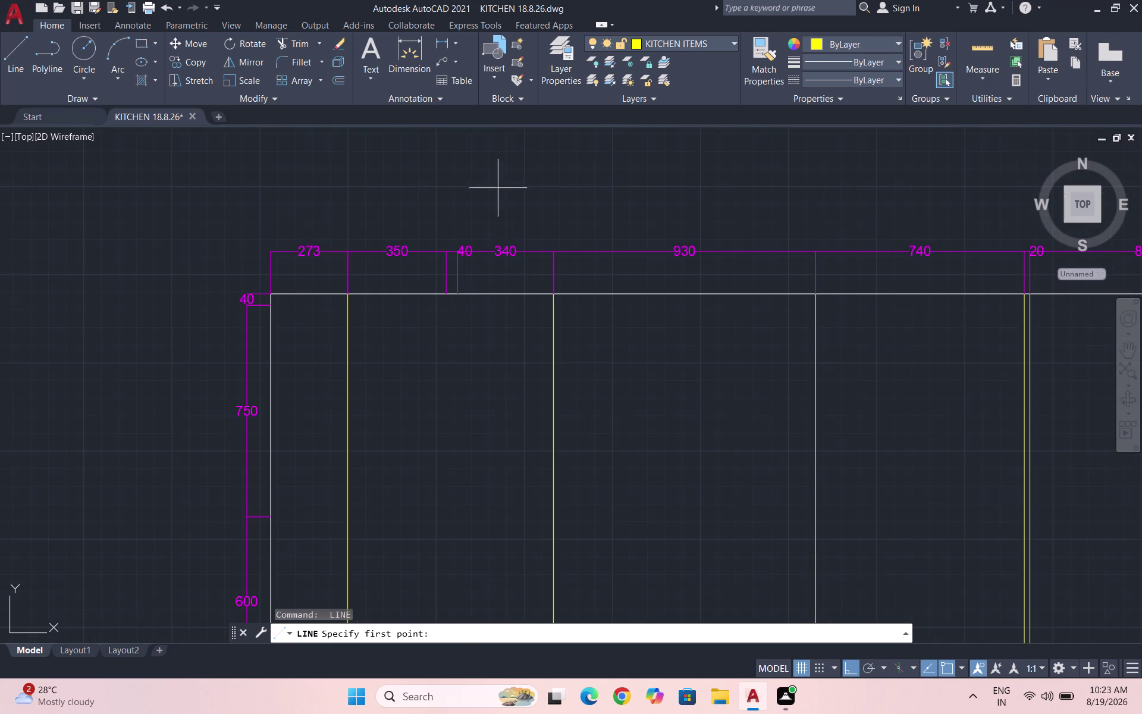
click(456, 295)
scroll(down, 3)
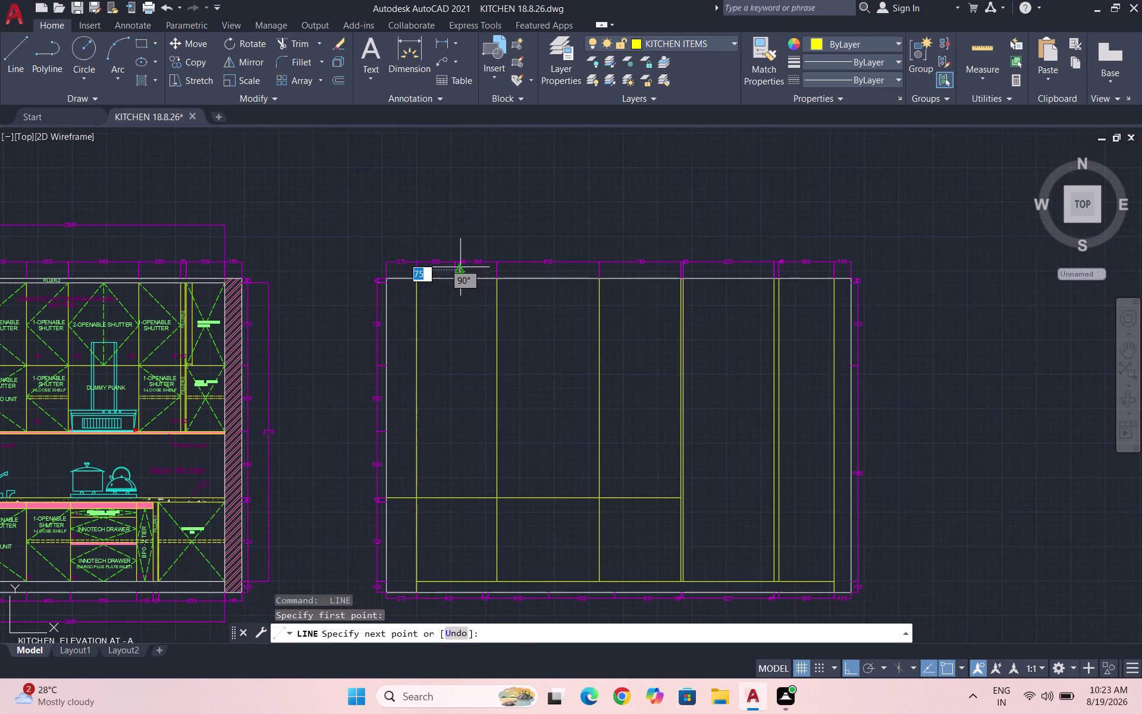
click(459, 499)
key(Escape)
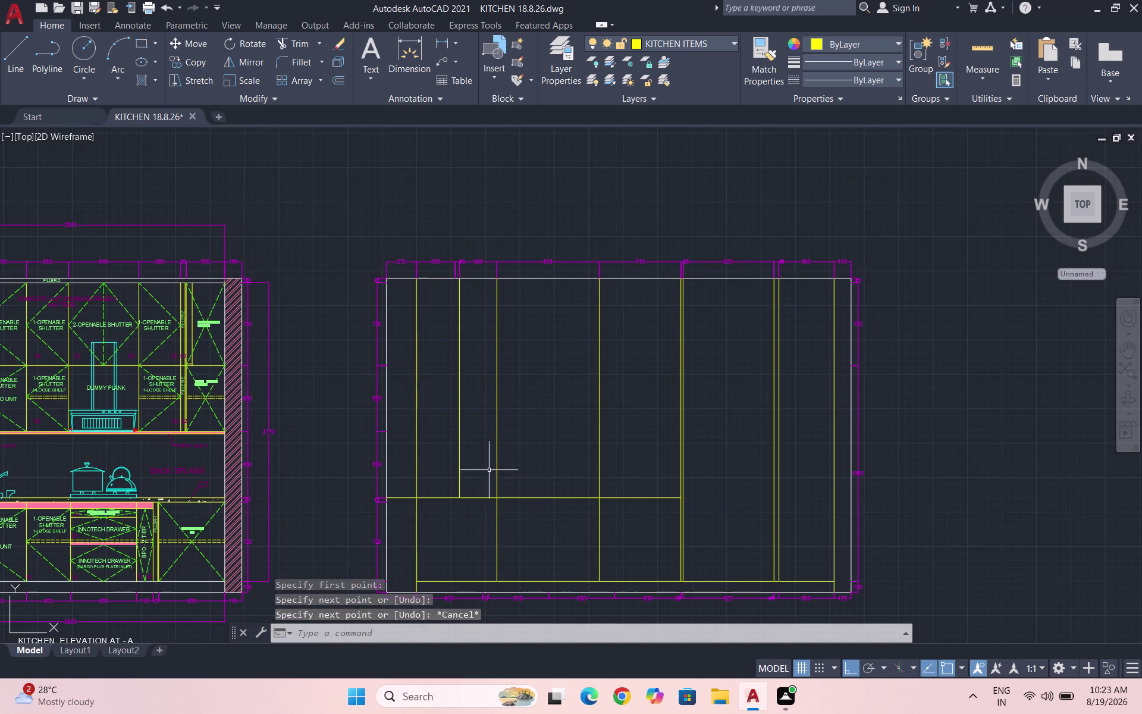